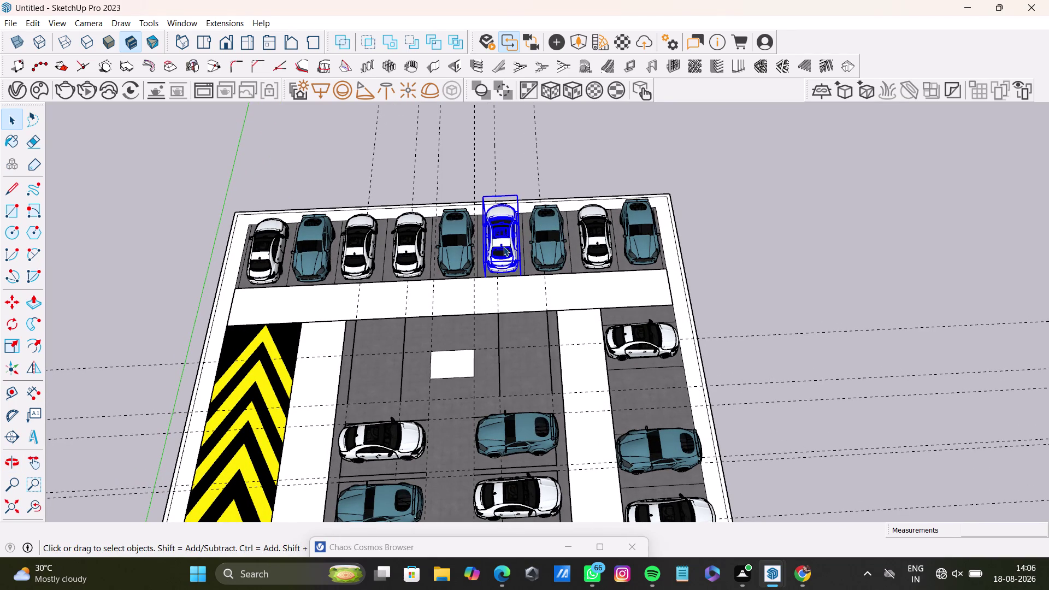
Move the blue top-row car to the bay left of the white pad.
click(456, 252)
key(m)
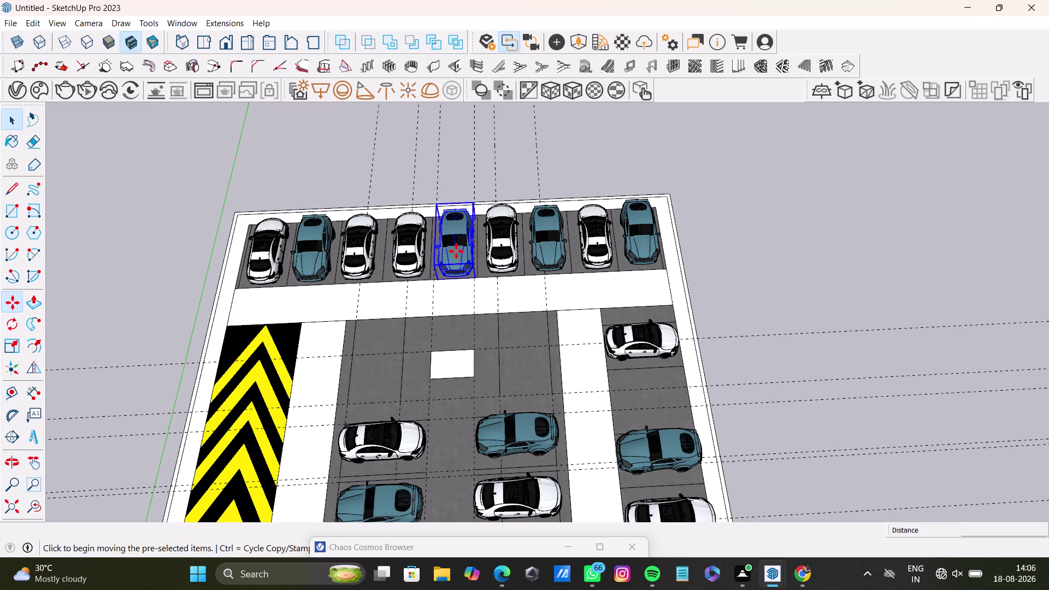
click(474, 280)
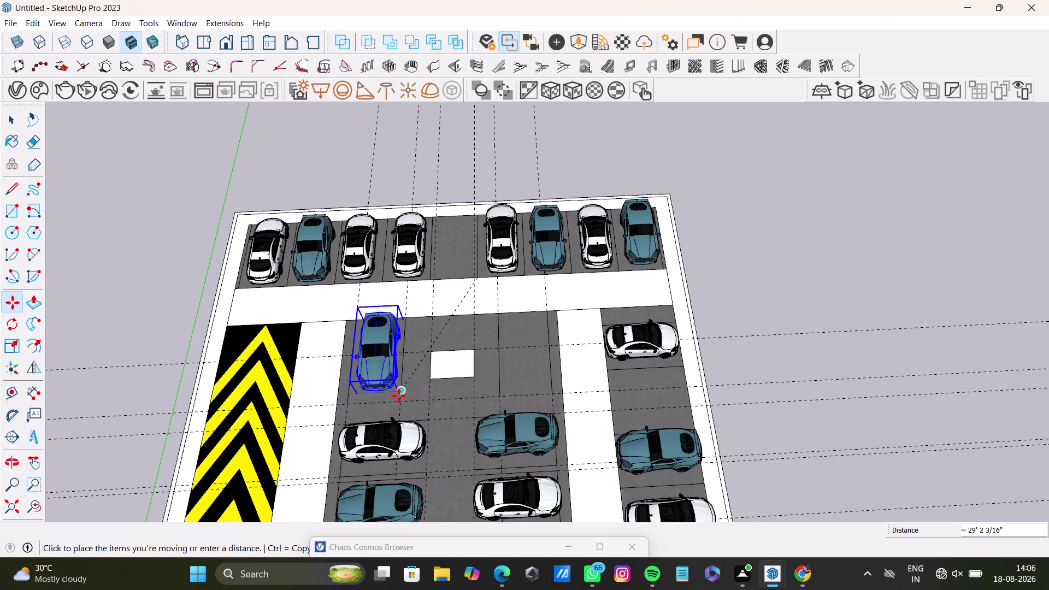
click(398, 399)
middle_drag(488, 386, 290, 332)
scroll(up, 3)
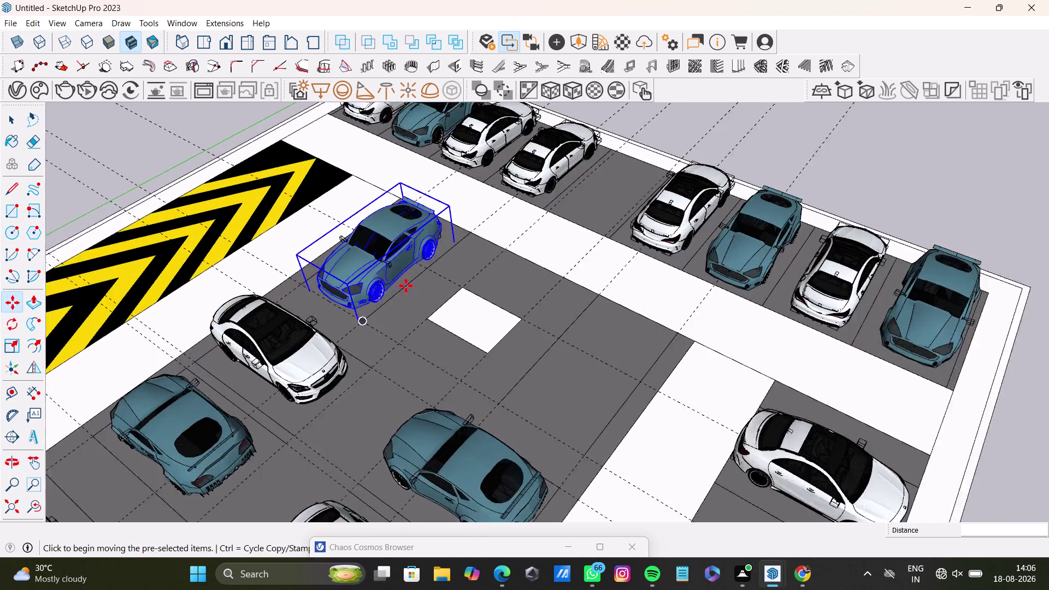
scroll(up, 3)
middle_drag(480, 317, 621, 337)
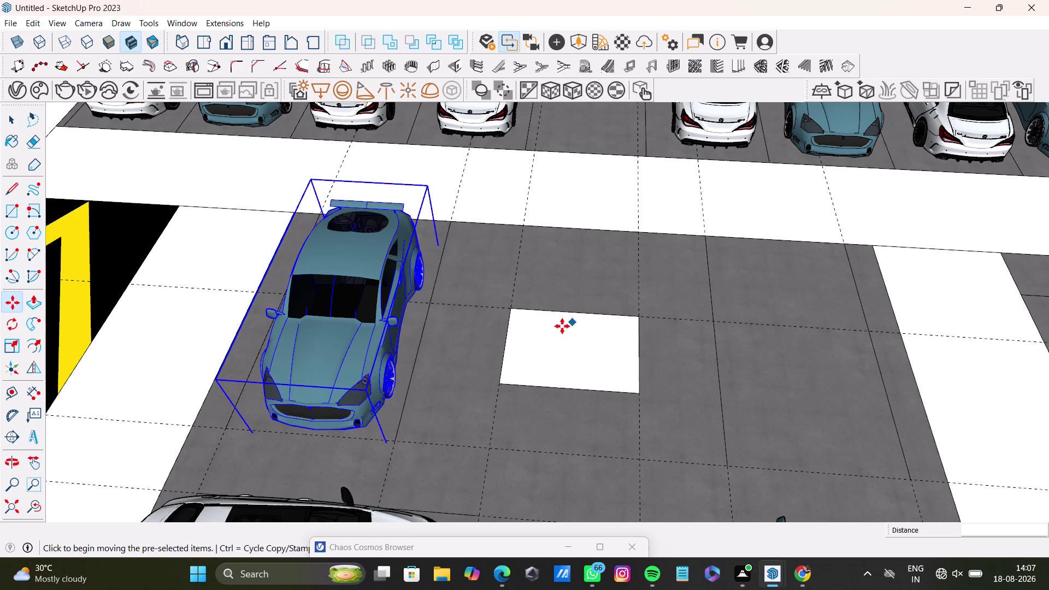
scroll(down, 3)
middle_drag(601, 318, 479, 352)
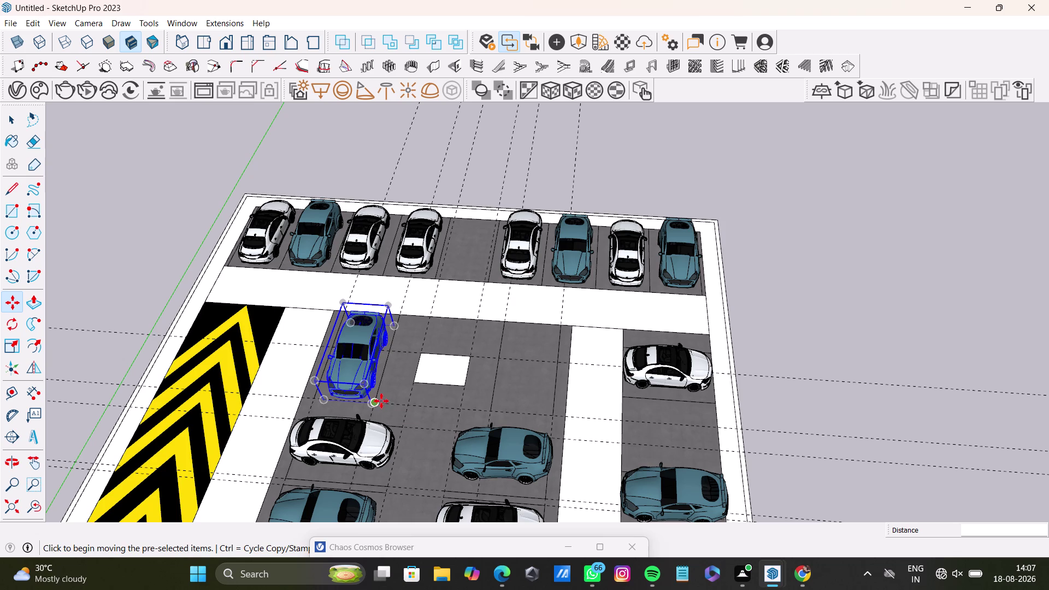
Copy the blue car back into the empty top-row slot and right of the pad.
click(372, 399)
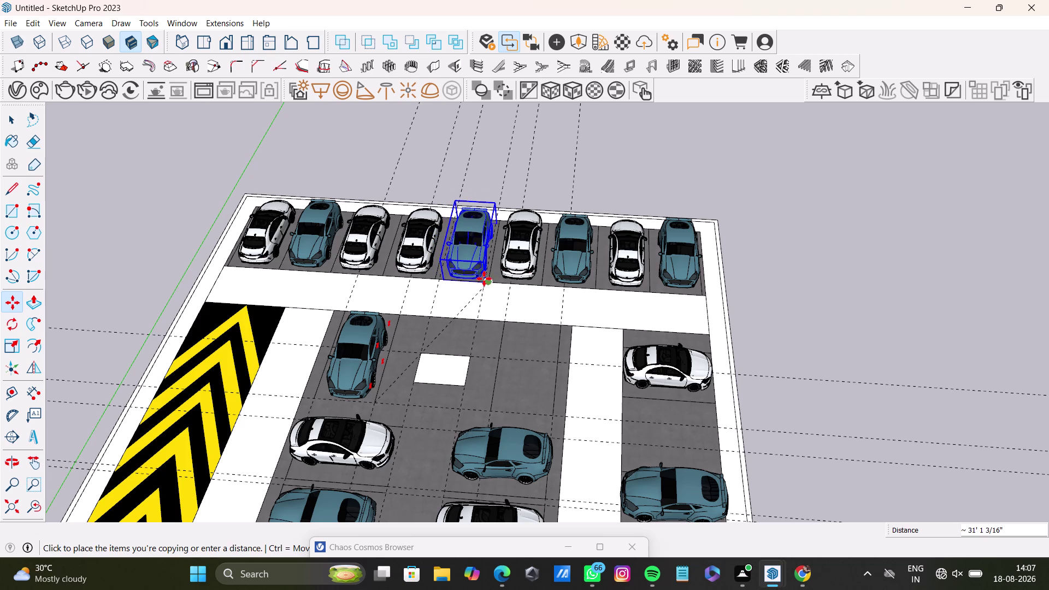
click(484, 278)
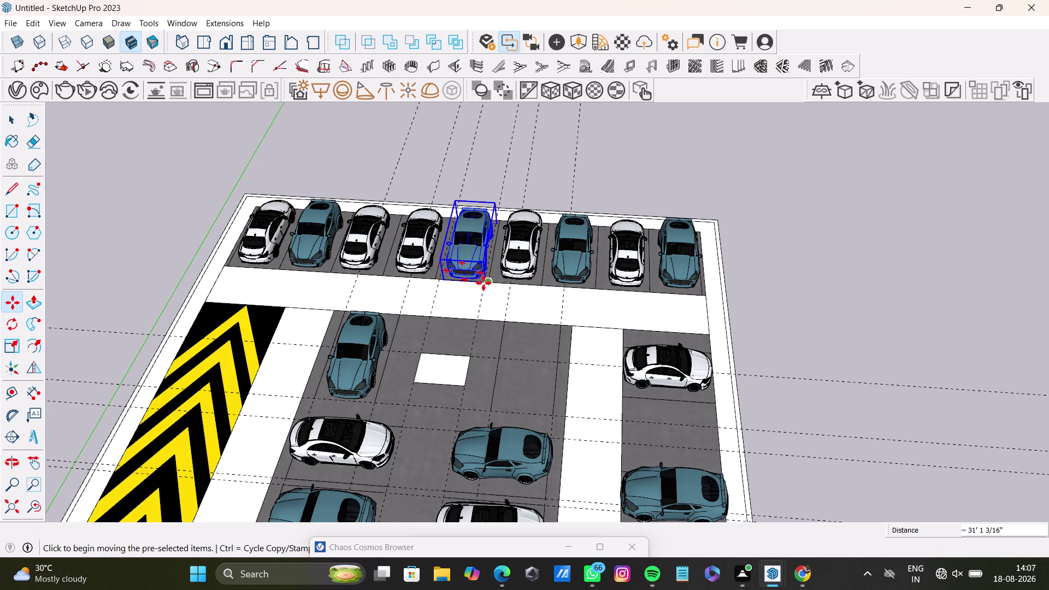
click(485, 283)
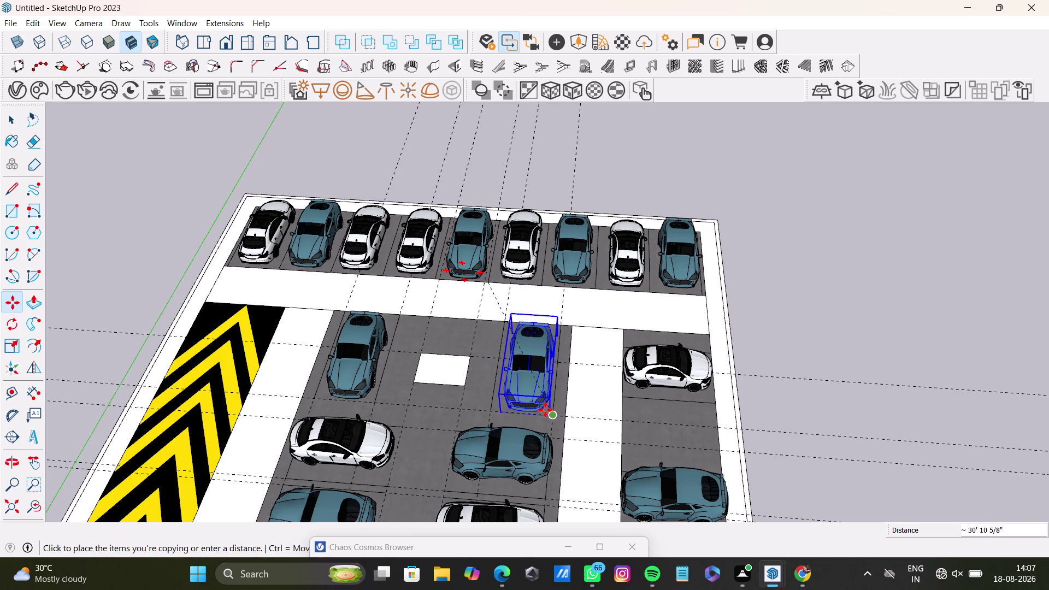
click(545, 410)
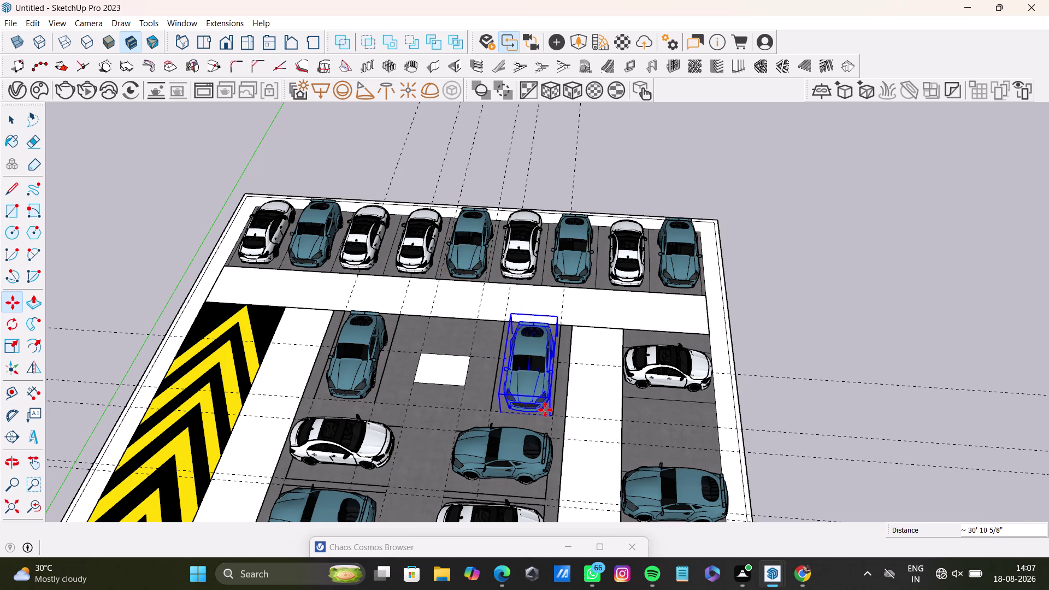
key(space)
click(839, 356)
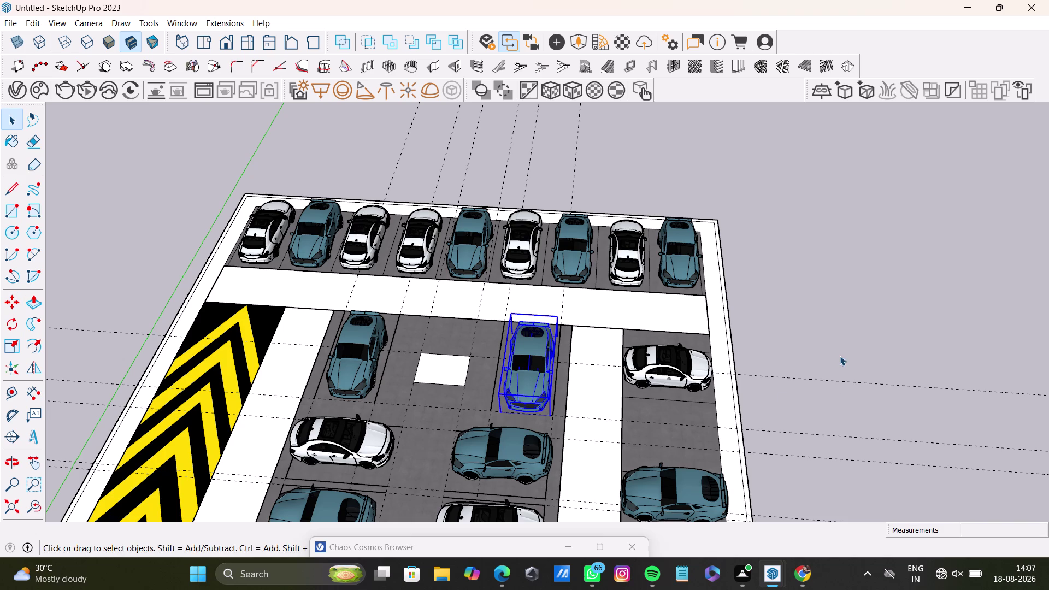
scroll(down, 3)
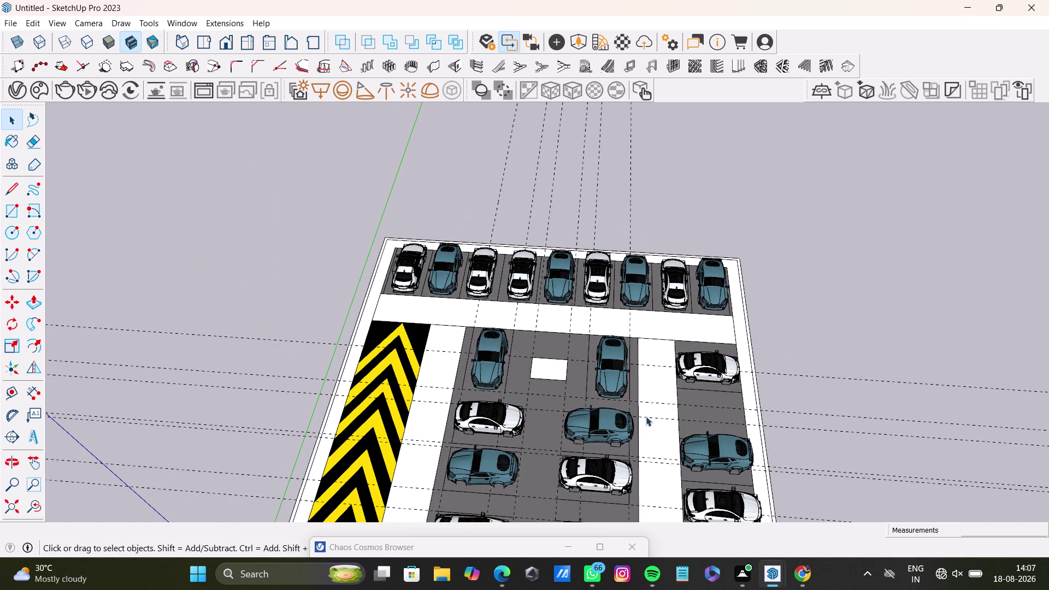
Orbit down onto the central white pad and select it and its lower edge.
scroll(down, 3)
middle_drag(653, 416, 609, 328)
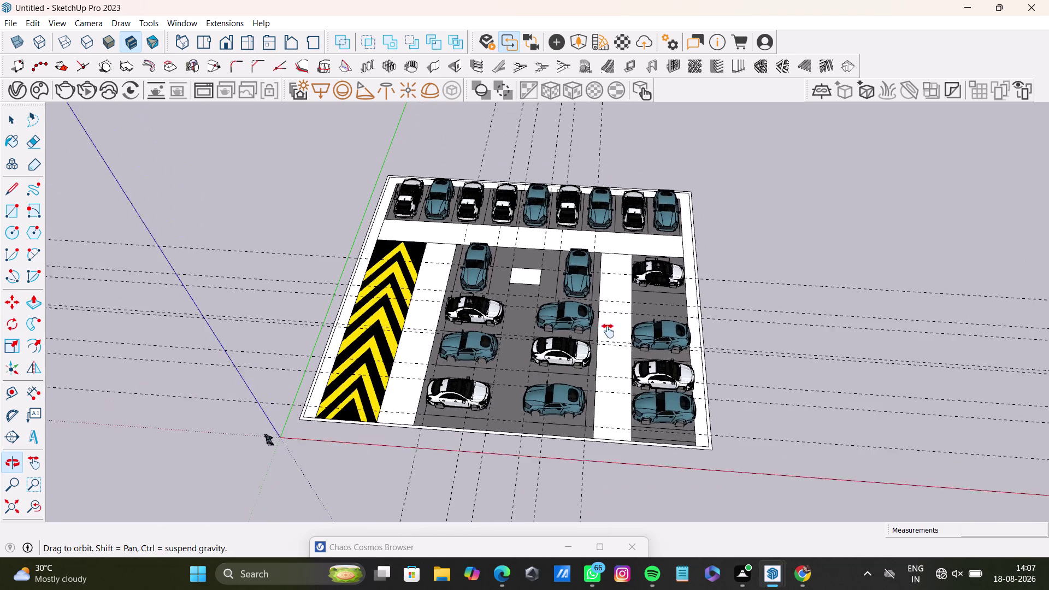
middle_drag(609, 327, 598, 372)
middle_drag(601, 391, 580, 503)
scroll(up, 3)
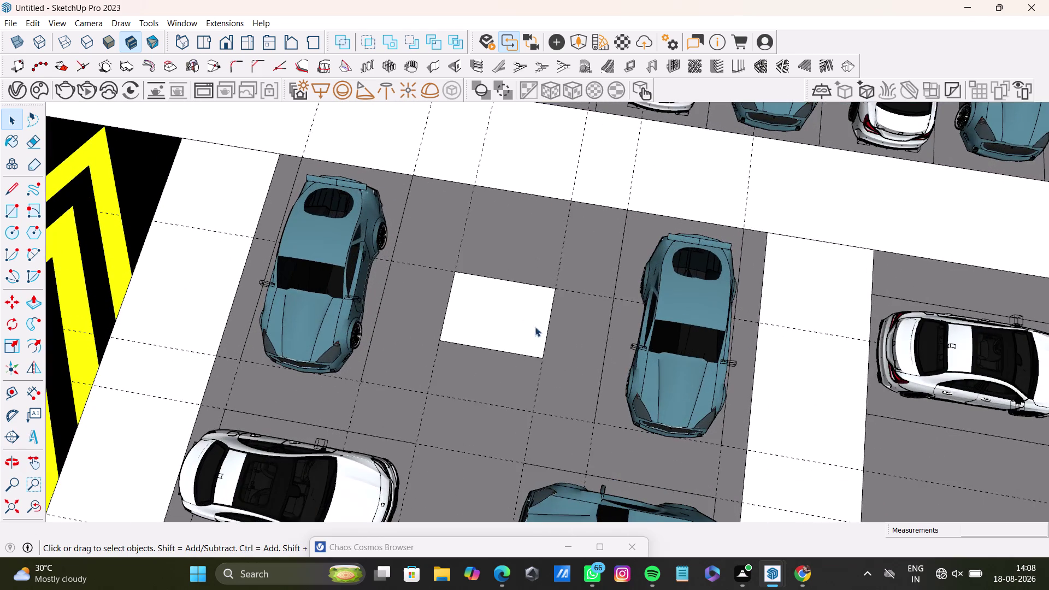
middle_drag(535, 327, 312, 342)
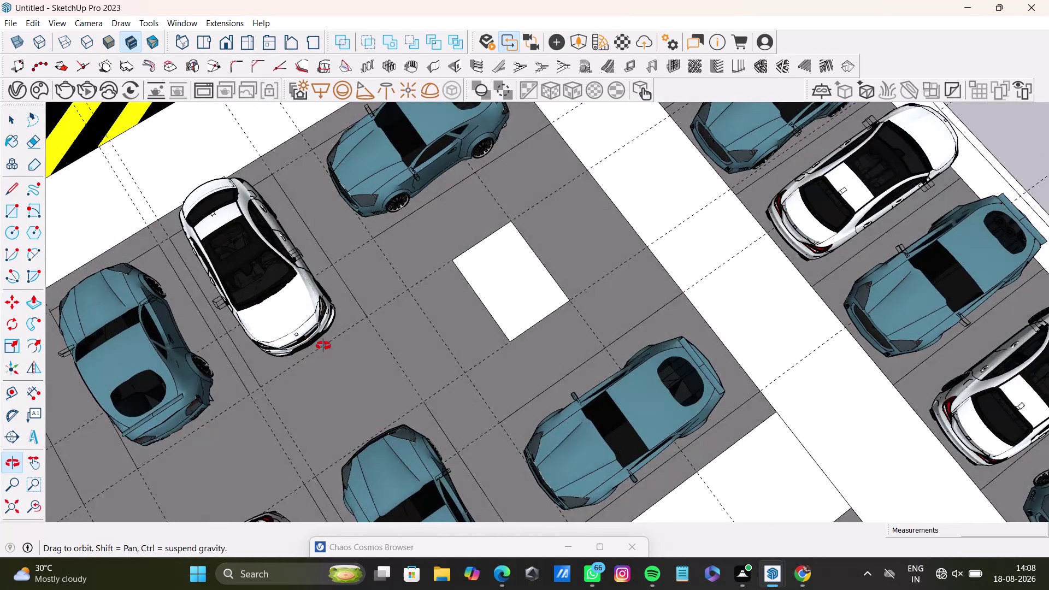
middle_drag(312, 343, 552, 363)
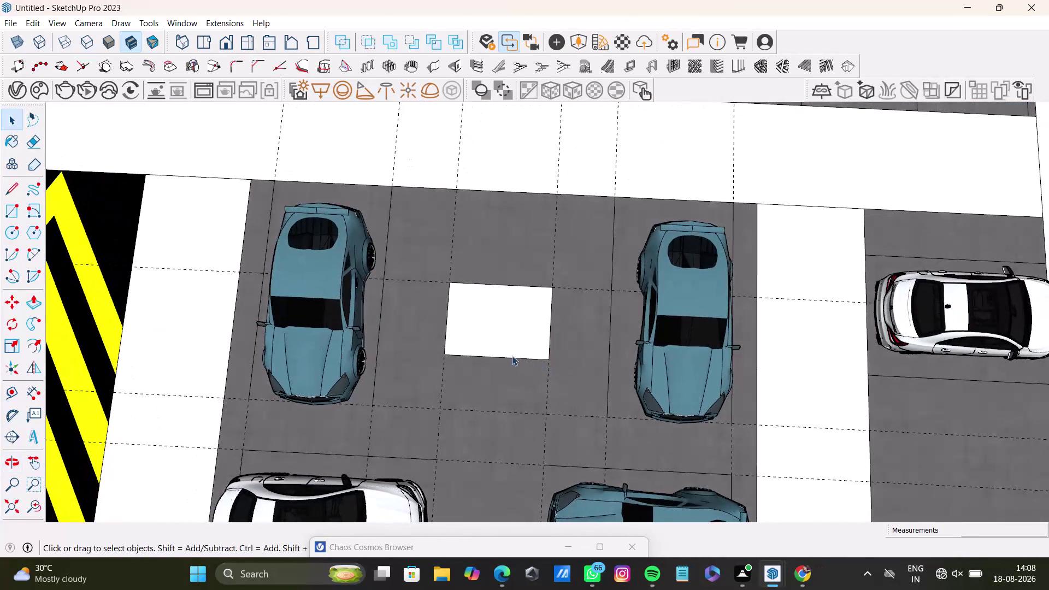
click(512, 356)
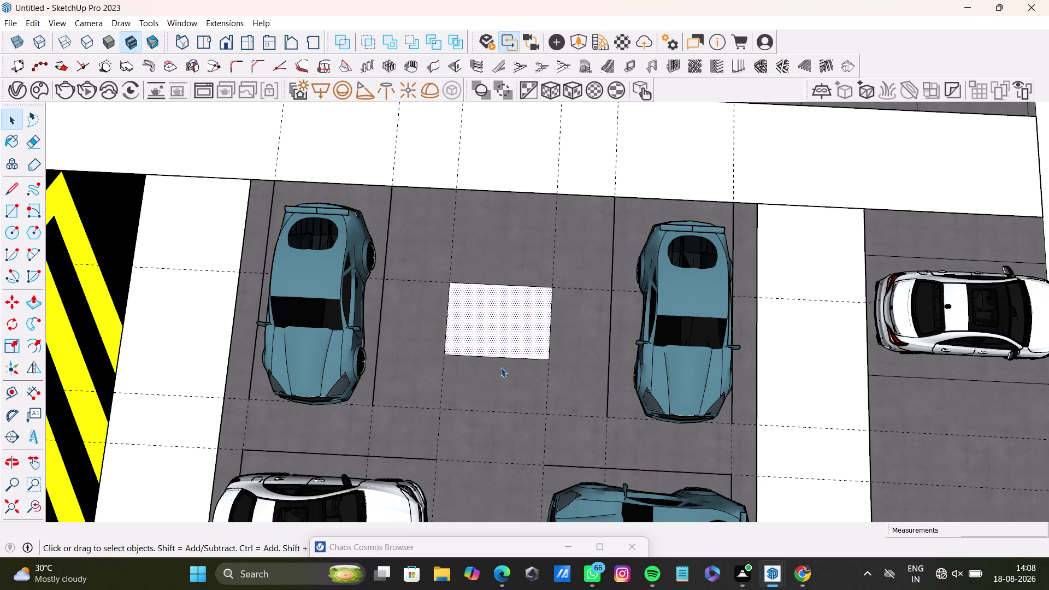
click(503, 358)
View the pad from the side, select its left edge, and start the Tape Measure.
scroll(down, 3)
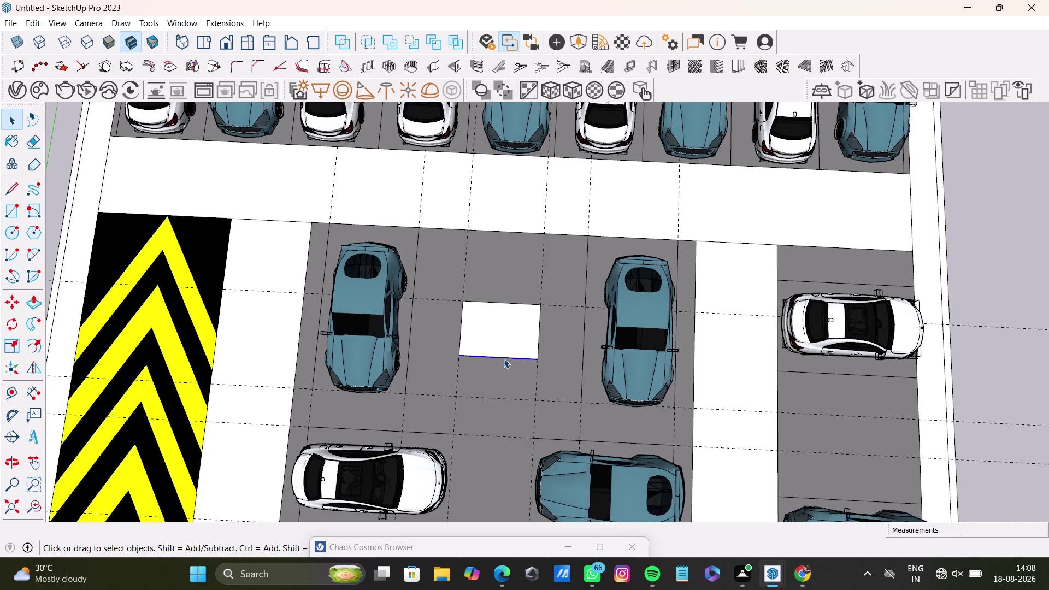
scroll(down, 3)
scroll(down, 3)
middle_drag(603, 401, 397, 319)
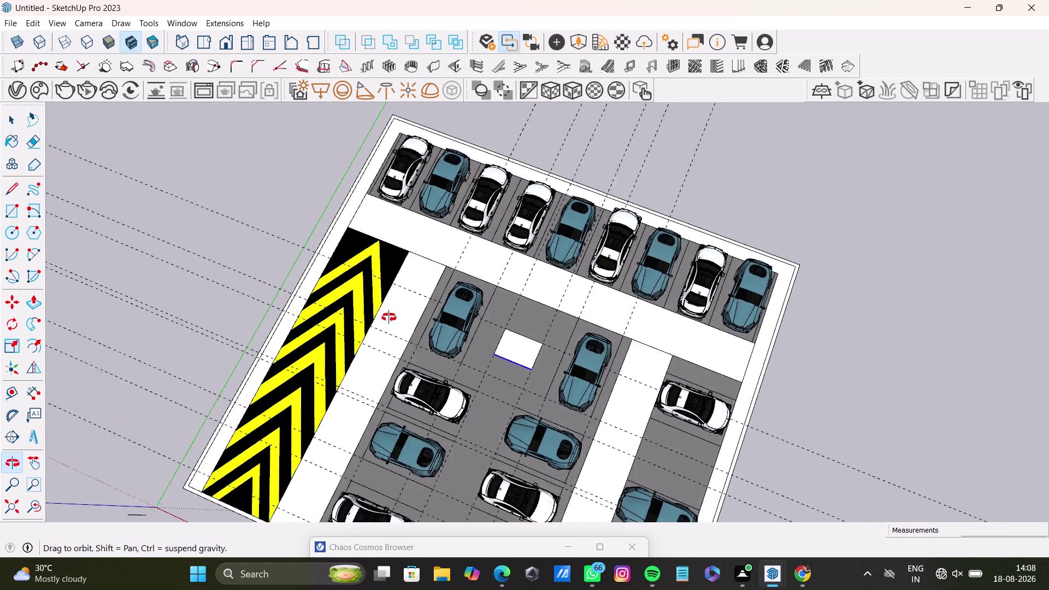
middle_drag(397, 319, 188, 260)
scroll(up, 3)
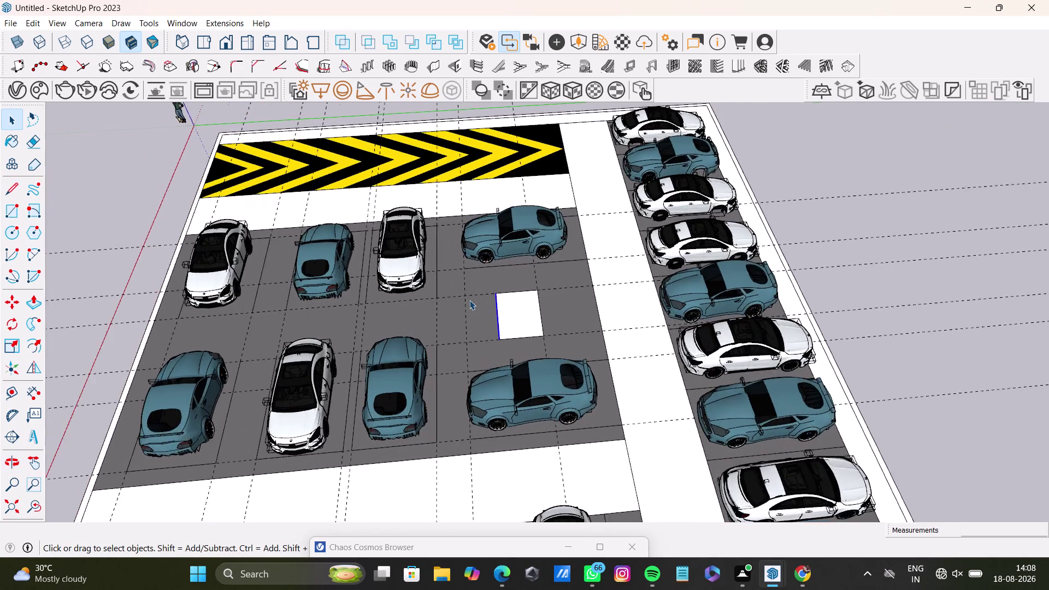
scroll(up, 3)
scroll(up, 3)
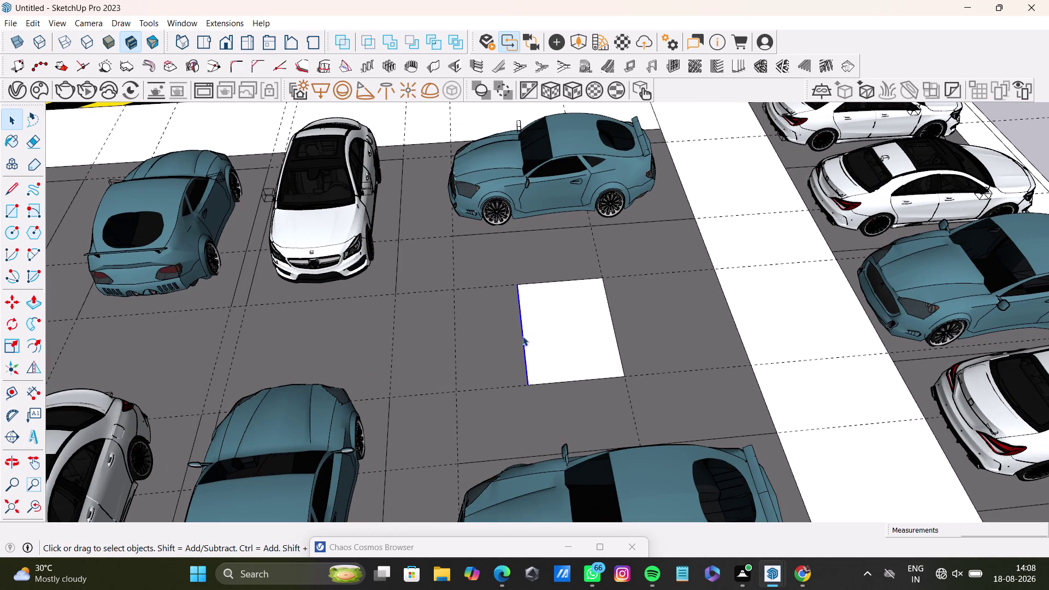
click(522, 337)
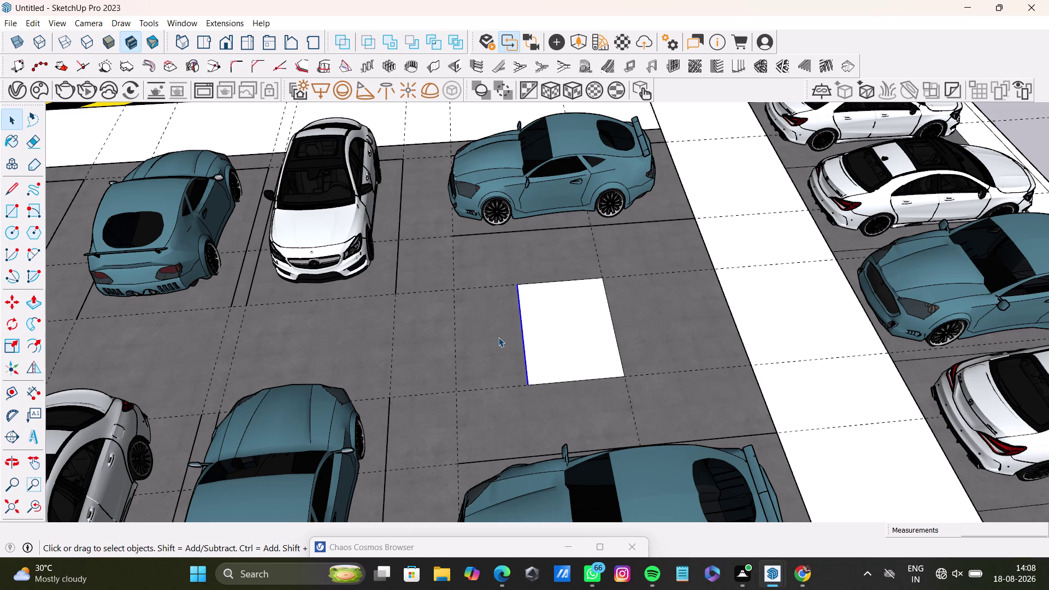
key(t)
key(Return)
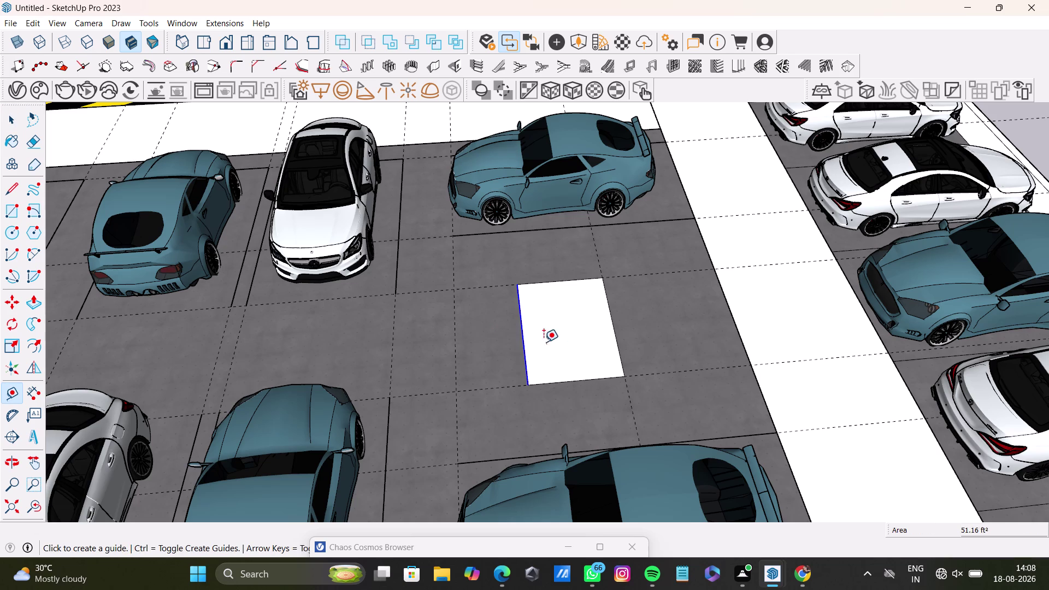
Pull offset guides outward from the pad's left, top and lower edges.
click(520, 350)
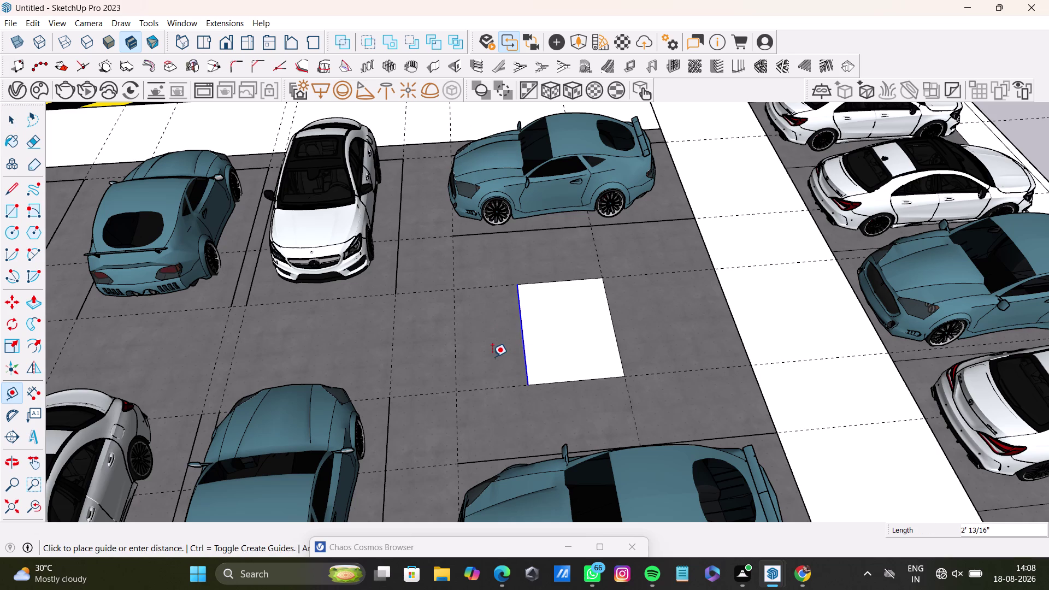
click(492, 358)
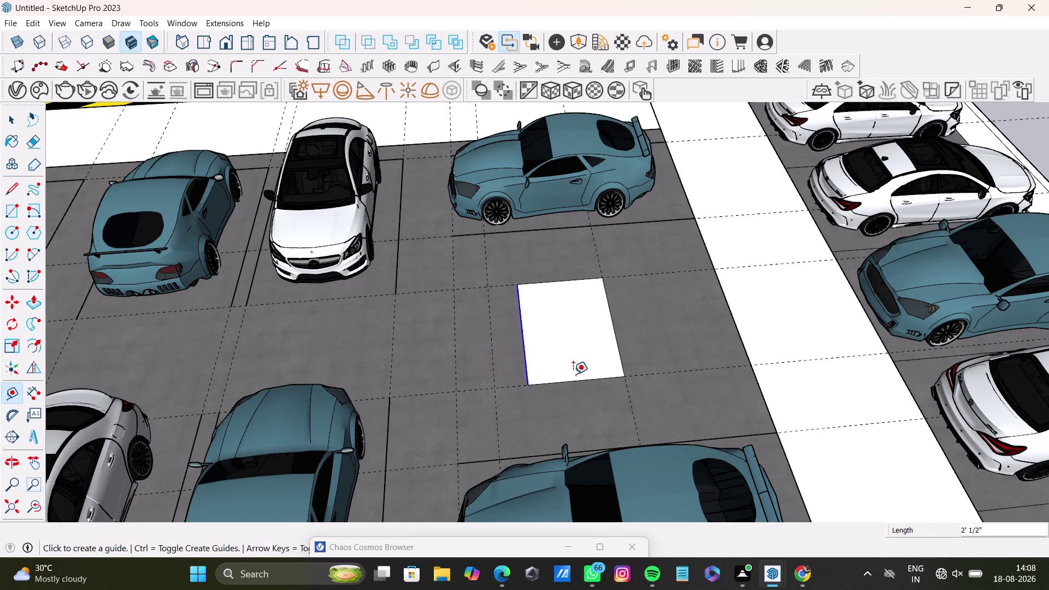
middle_drag(572, 375, 356, 428)
scroll(up, 3)
click(568, 294)
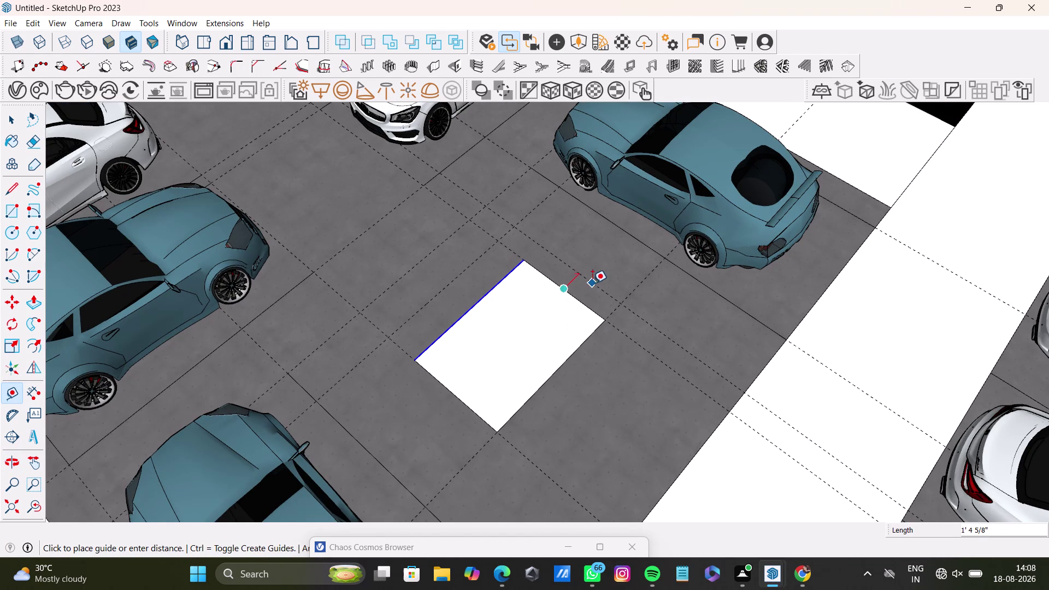
click(592, 283)
click(455, 400)
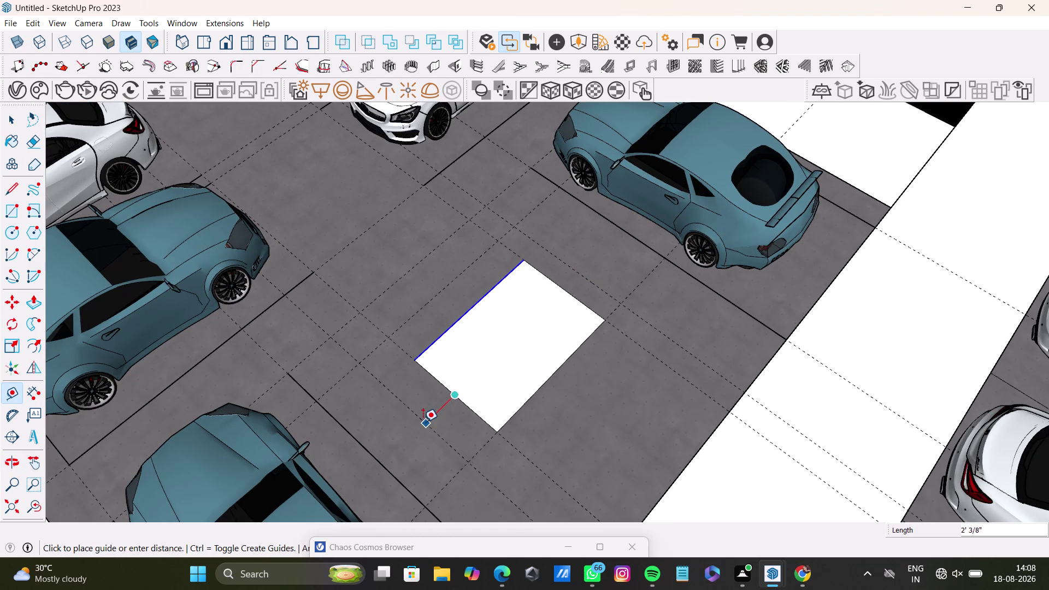
click(430, 422)
key(space)
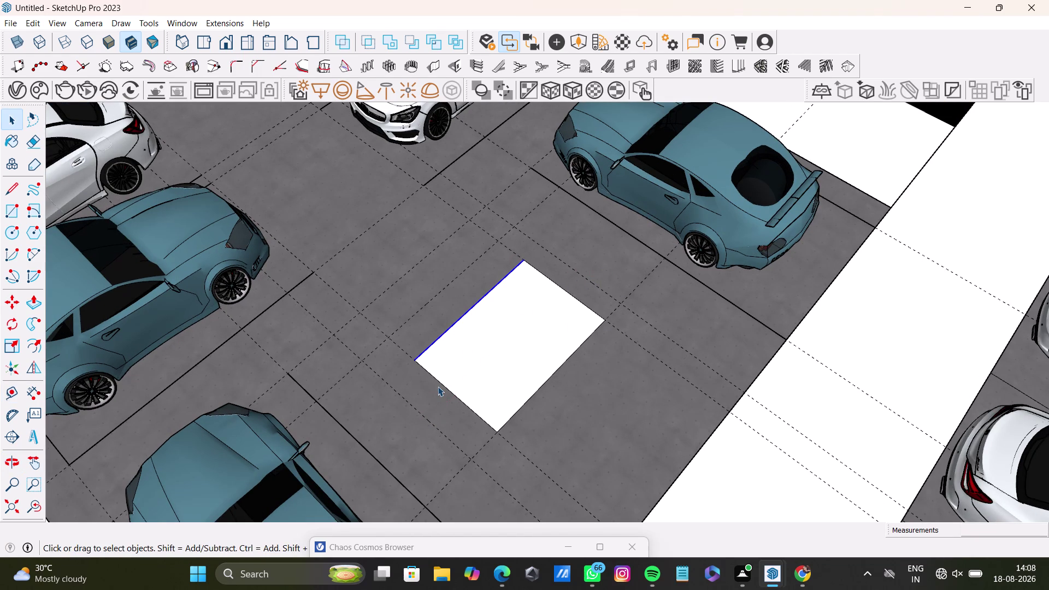
scroll(down, 3)
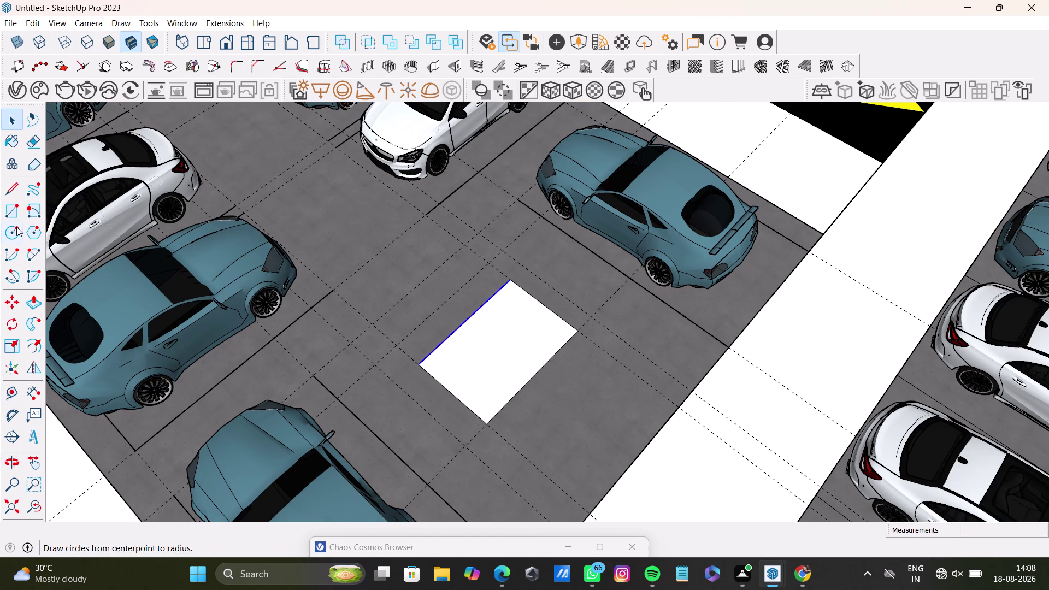
Draw border lines along the left and top sides around the pad.
click(12, 191)
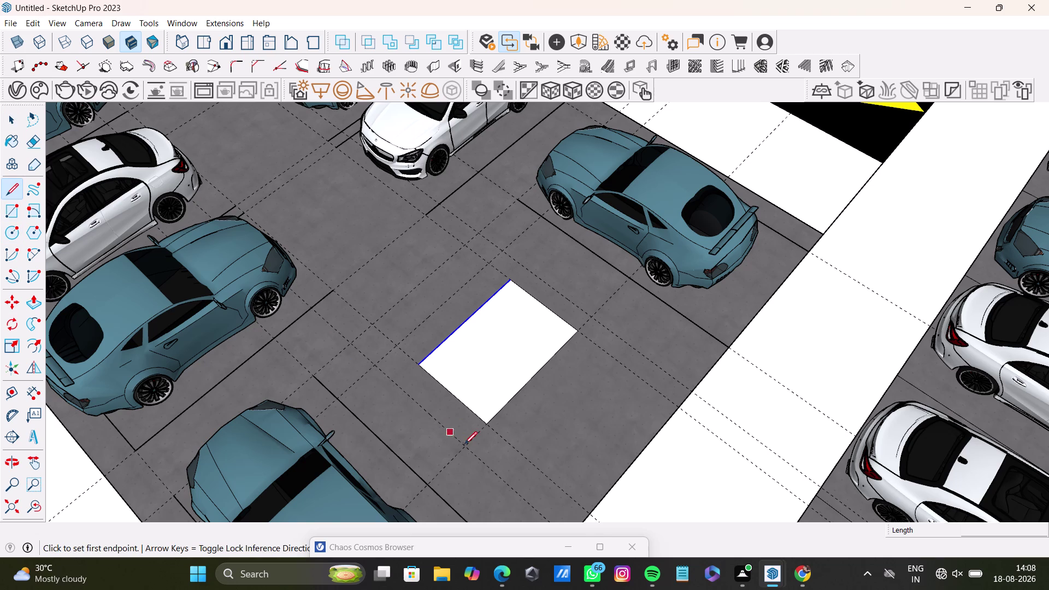
click(464, 445)
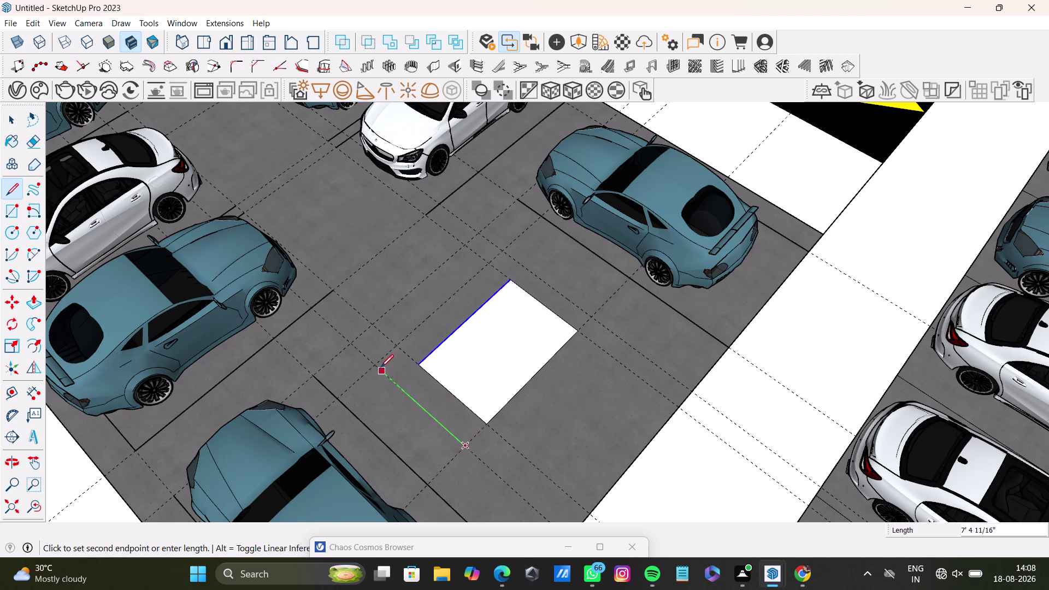
click(377, 365)
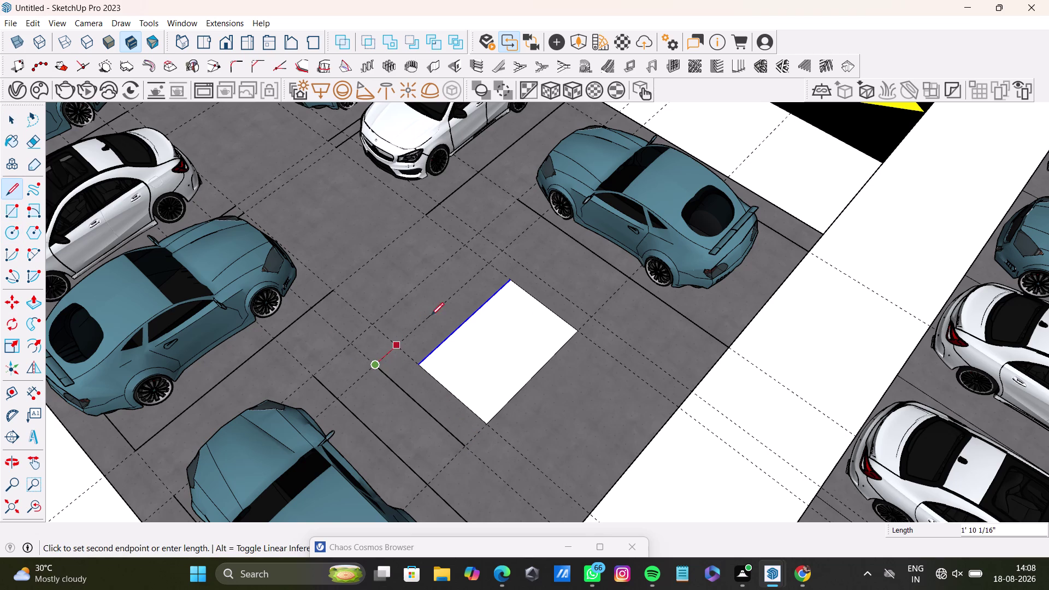
click(504, 252)
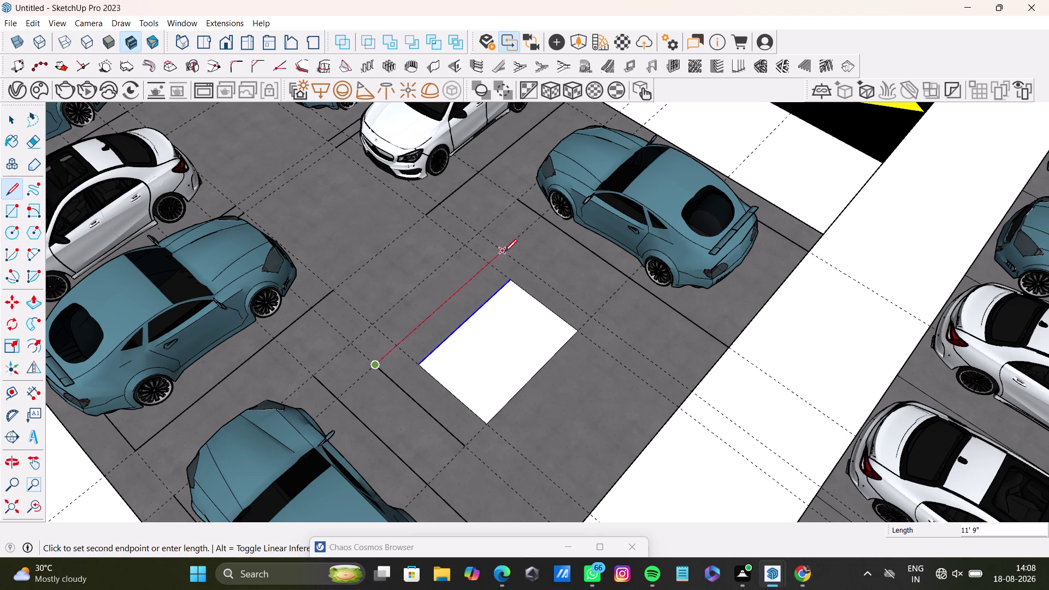
click(594, 321)
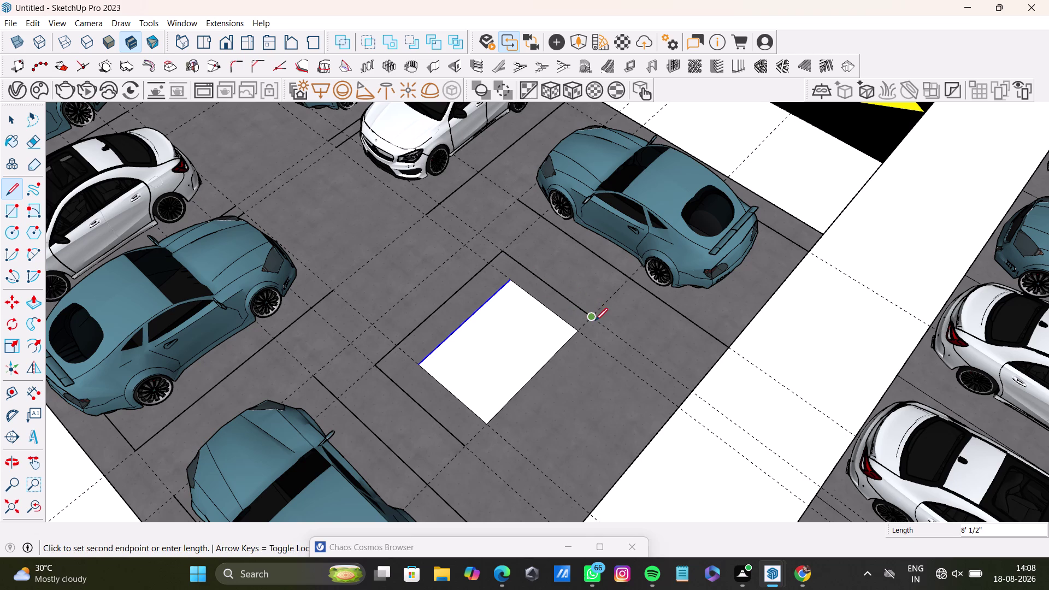
key(space)
Undo the border lines, center a top-down view, and delete the selected floor face.
middle_drag(551, 366, 375, 379)
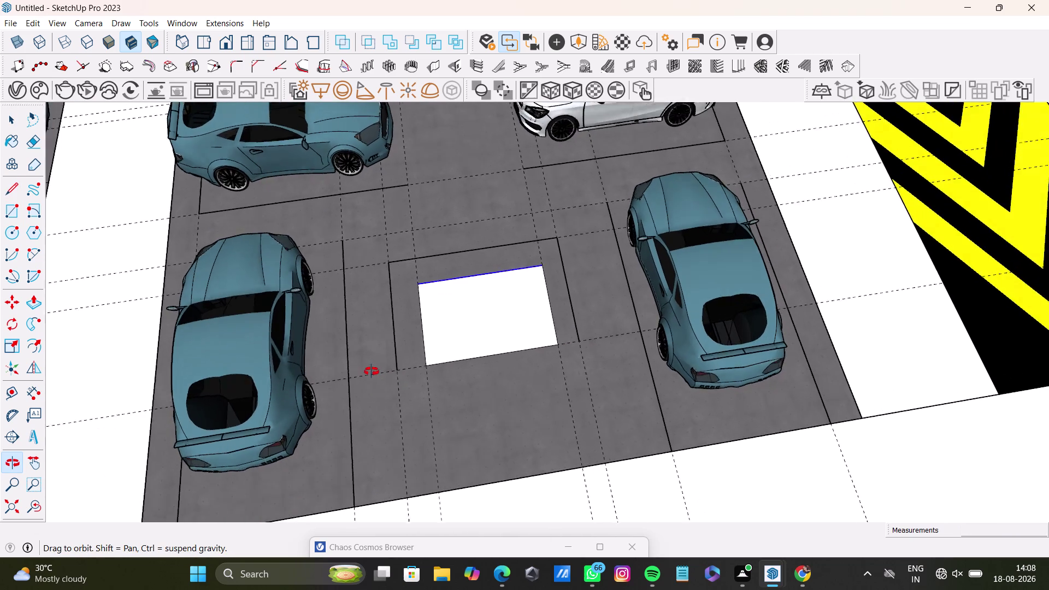
middle_drag(374, 378, 360, 457)
scroll(up, 3)
key(ctrl+z)
key(ctrl+z)
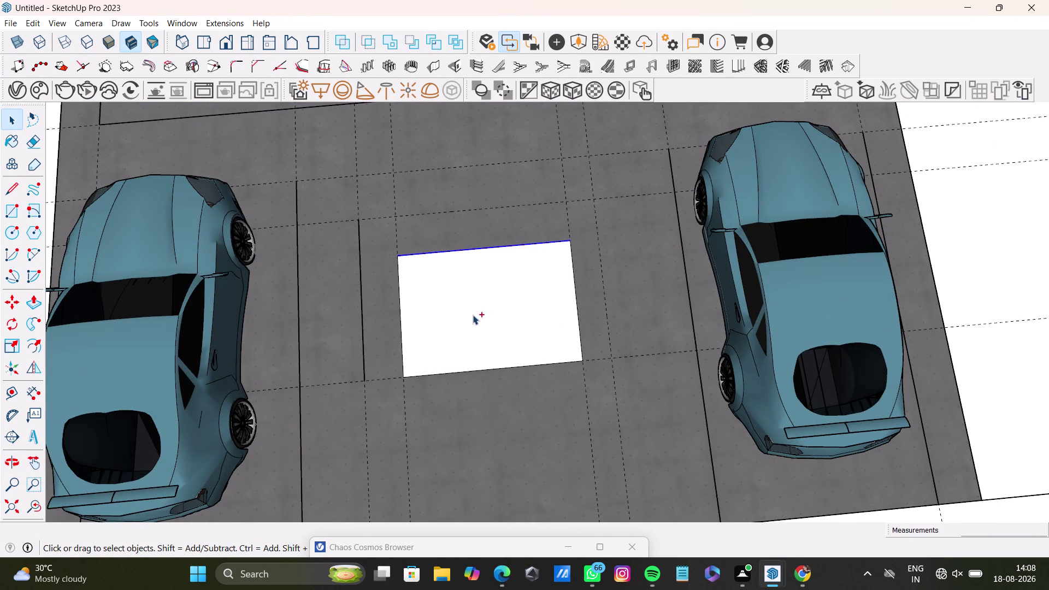
key(ctrl+z)
middle_drag(576, 372, 624, 378)
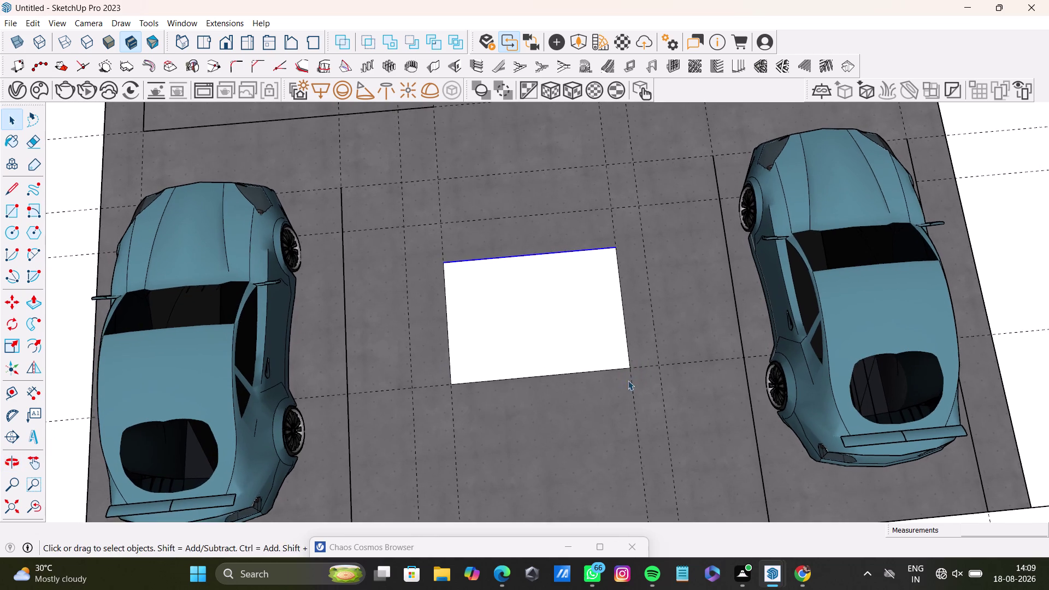
middle_drag(625, 392, 597, 396)
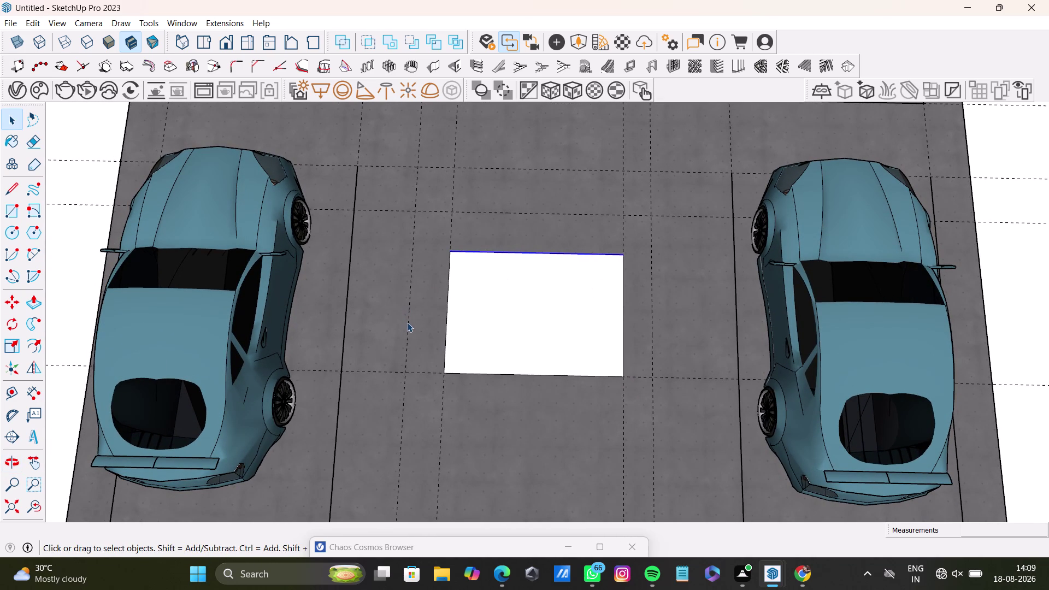
click(407, 329)
click(408, 331)
key(Delete)
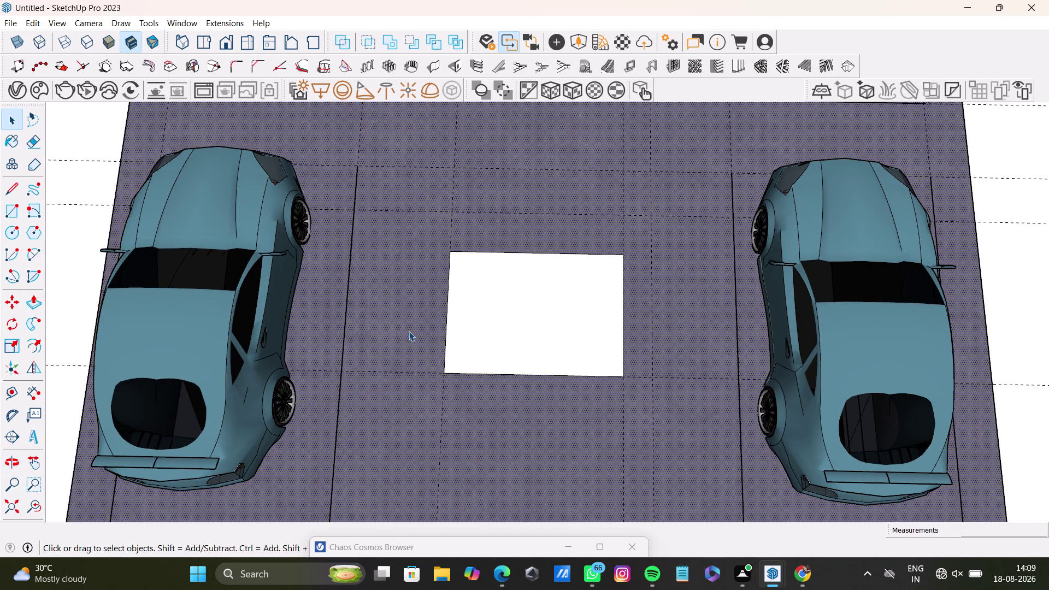
Place new offset guides beside the pad's left and right edges.
click(11, 394)
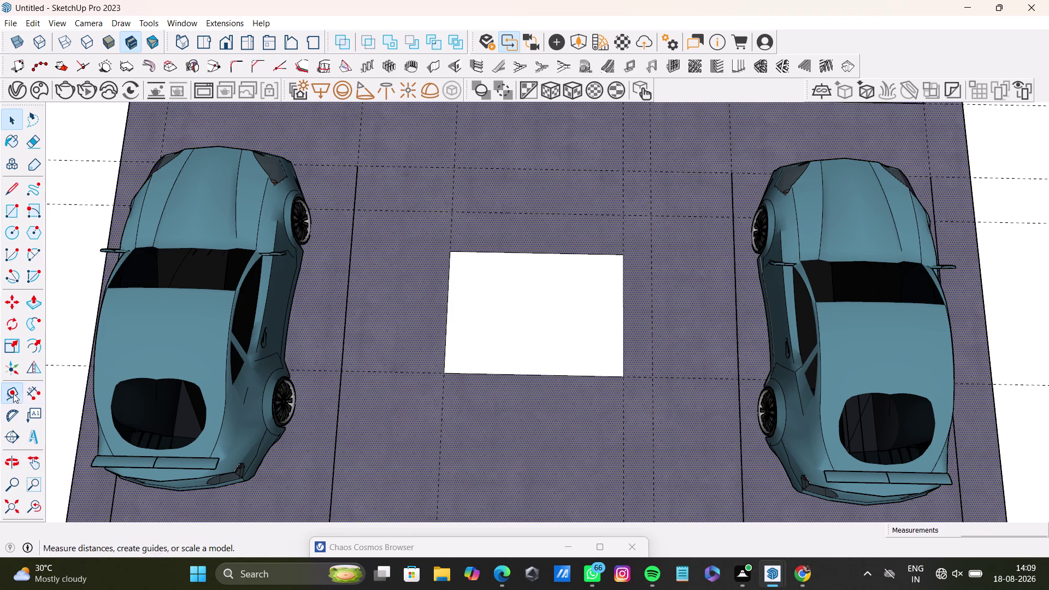
scroll(up, 3)
click(443, 326)
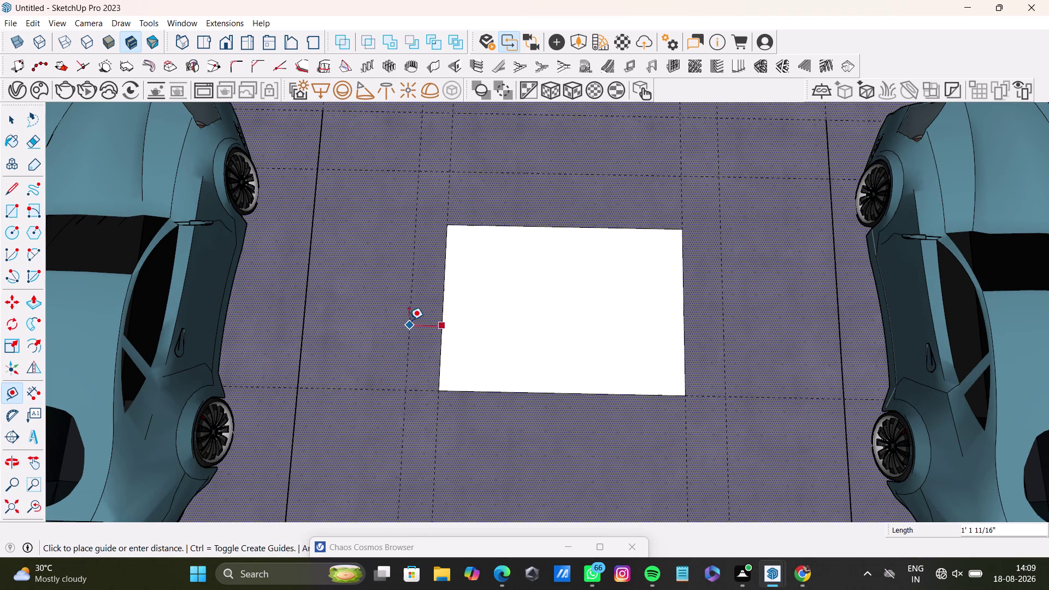
key(space)
click(6, 396)
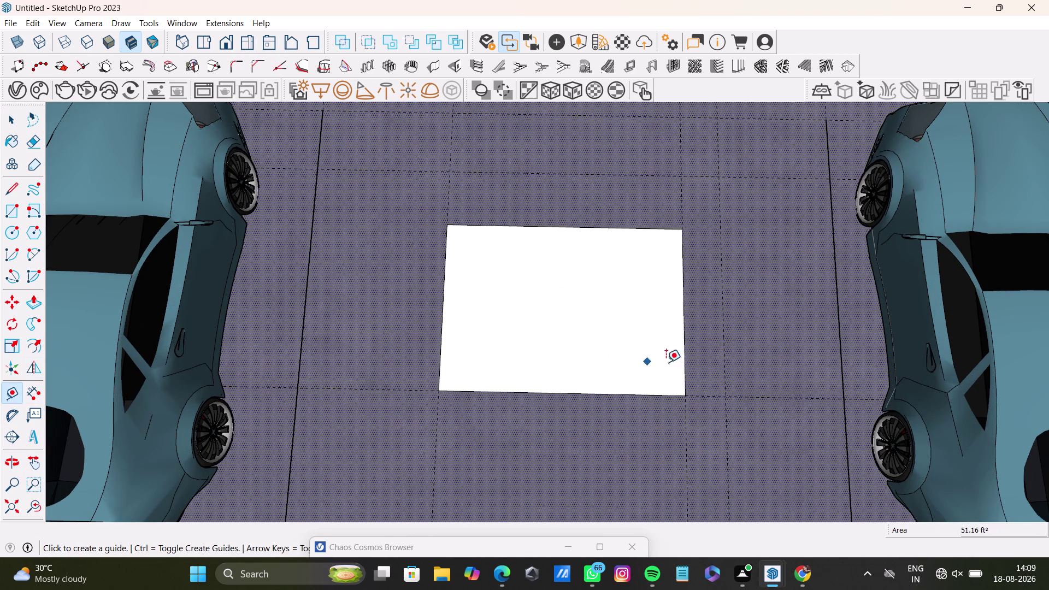
click(684, 363)
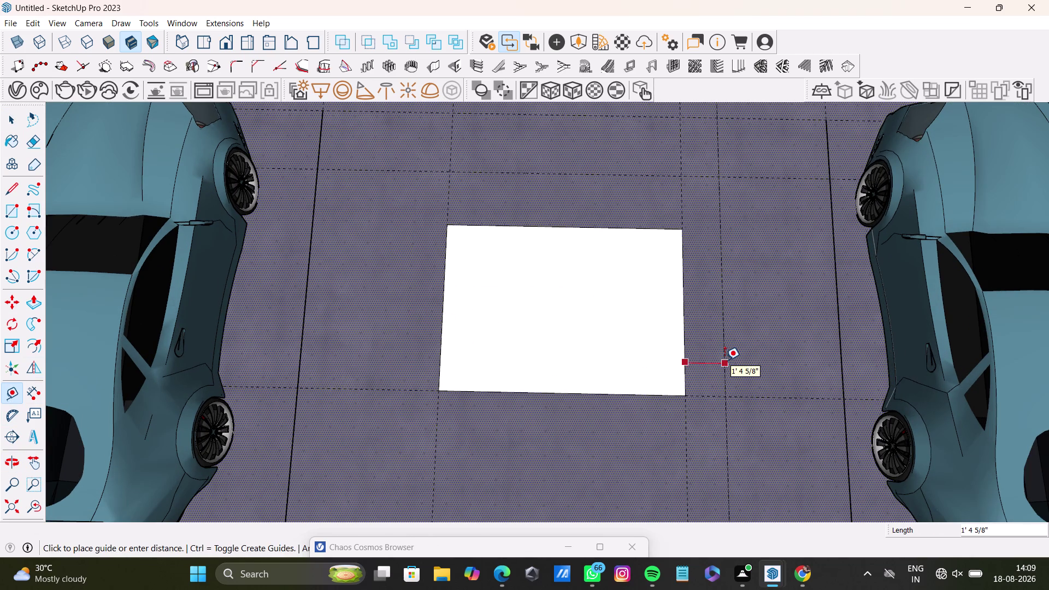
key(space)
drag(11, 396, 19, 394)
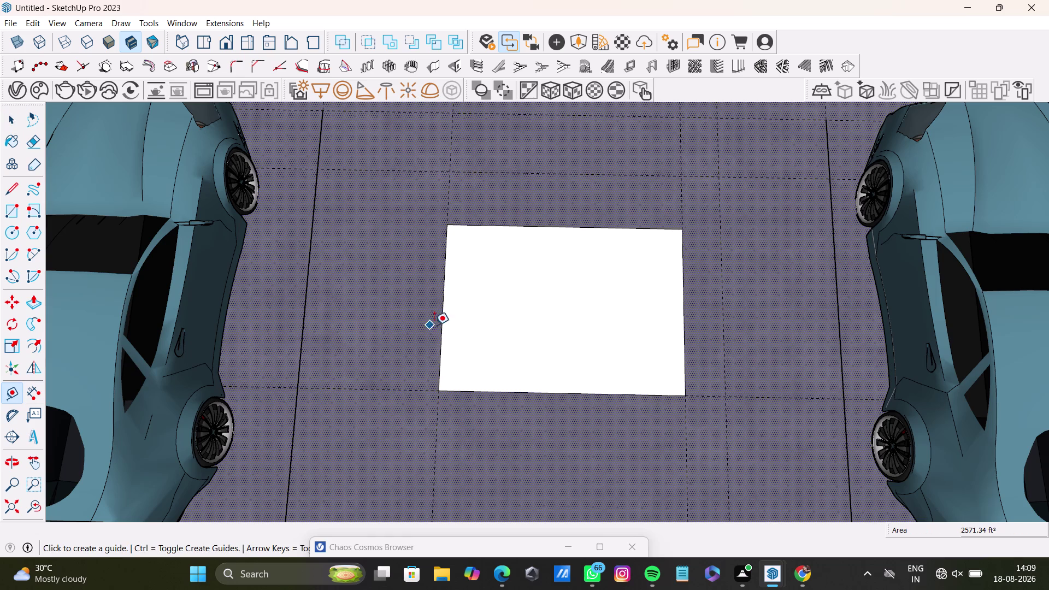
click(439, 329)
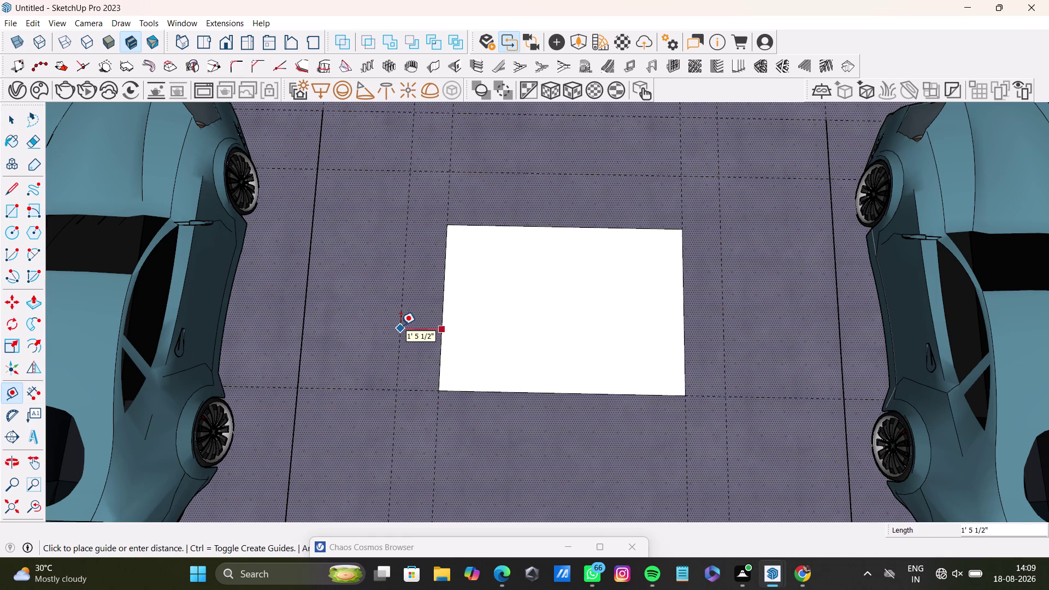
click(401, 325)
scroll(down, 3)
middle_drag(500, 320, 478, 364)
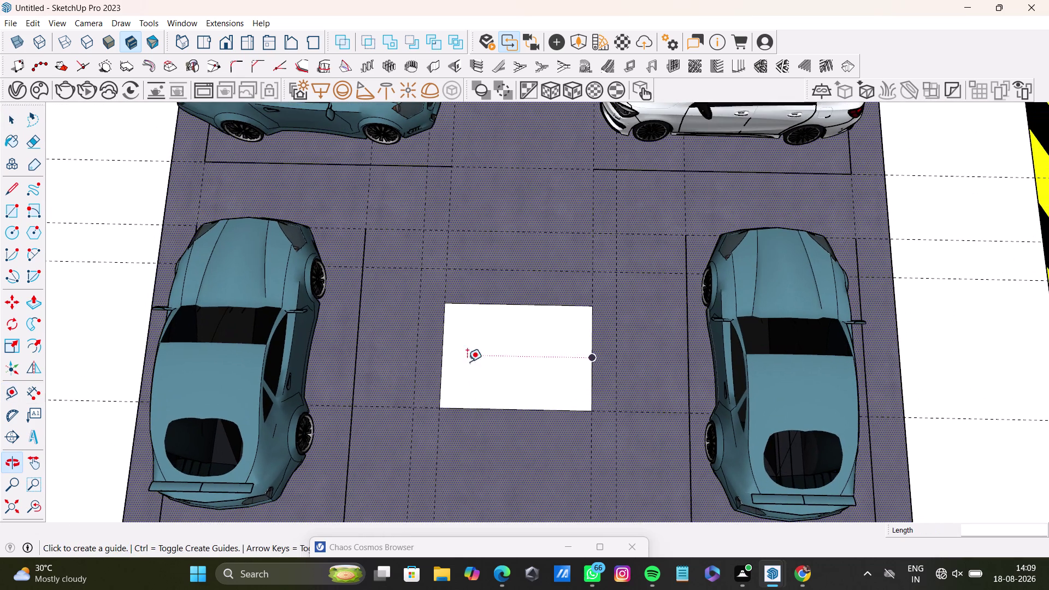
click(9, 192)
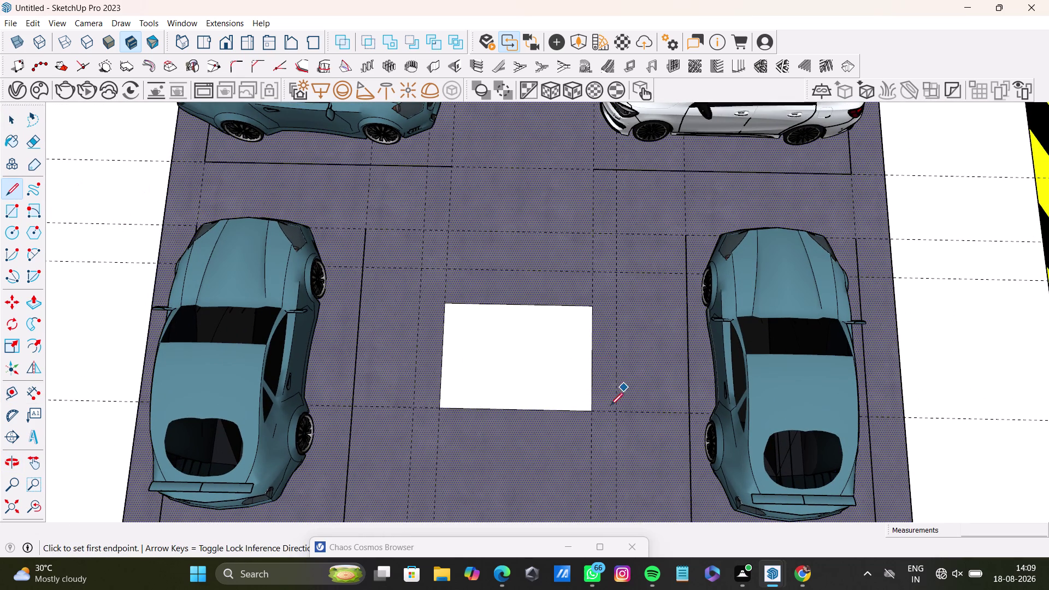
Draw the border's right and top sides plus the pad's bottom edge, then select the border face.
click(617, 408)
click(615, 270)
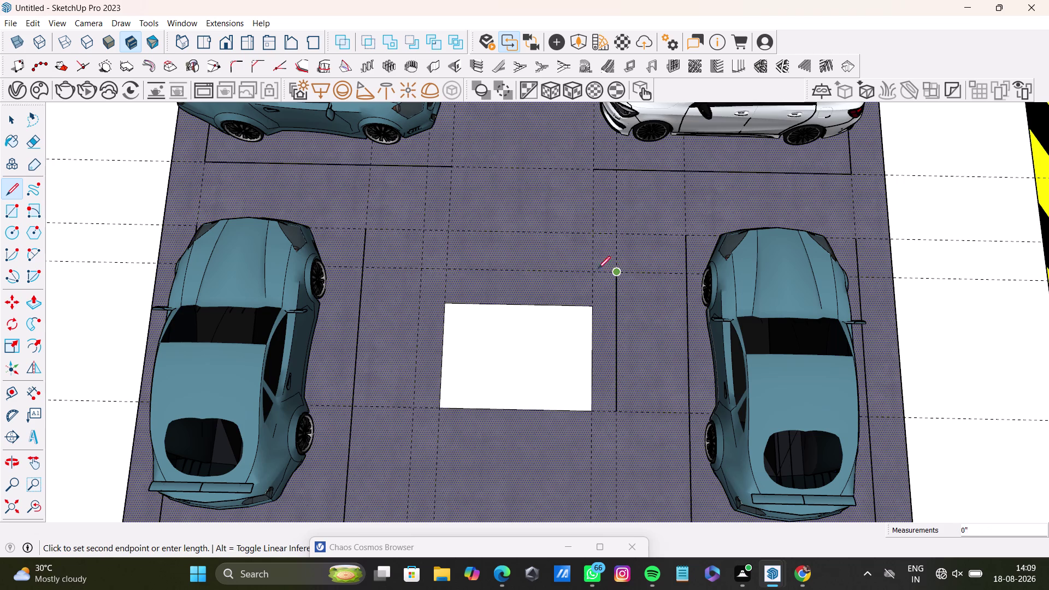
click(421, 268)
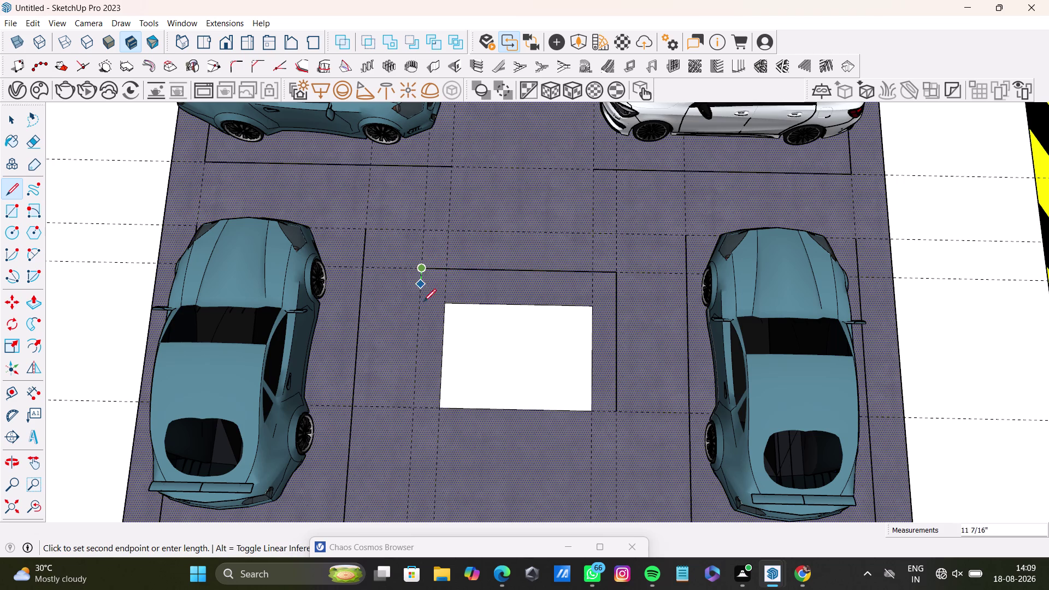
click(410, 407)
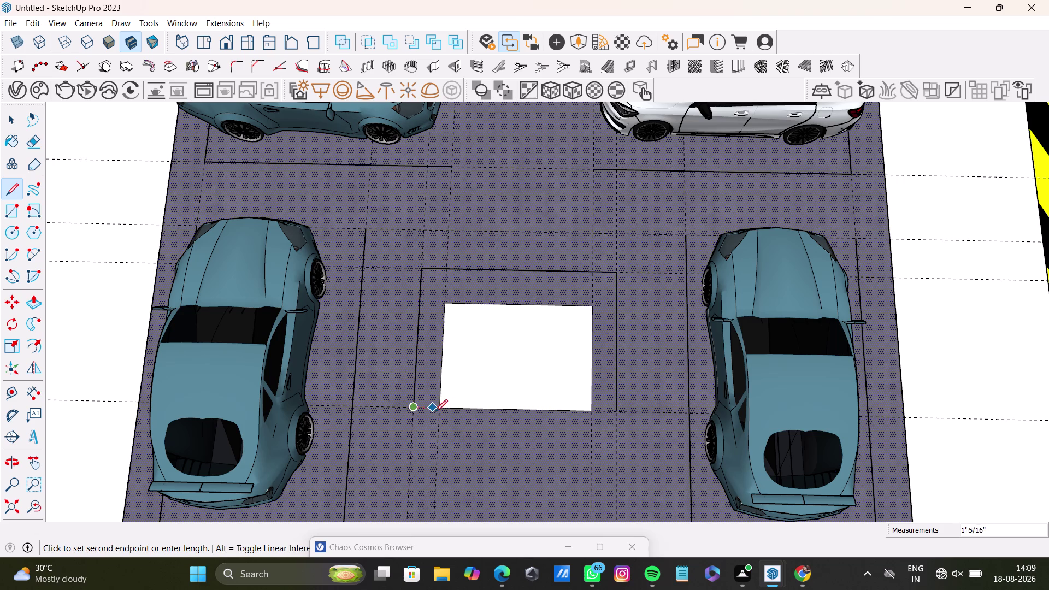
click(440, 413)
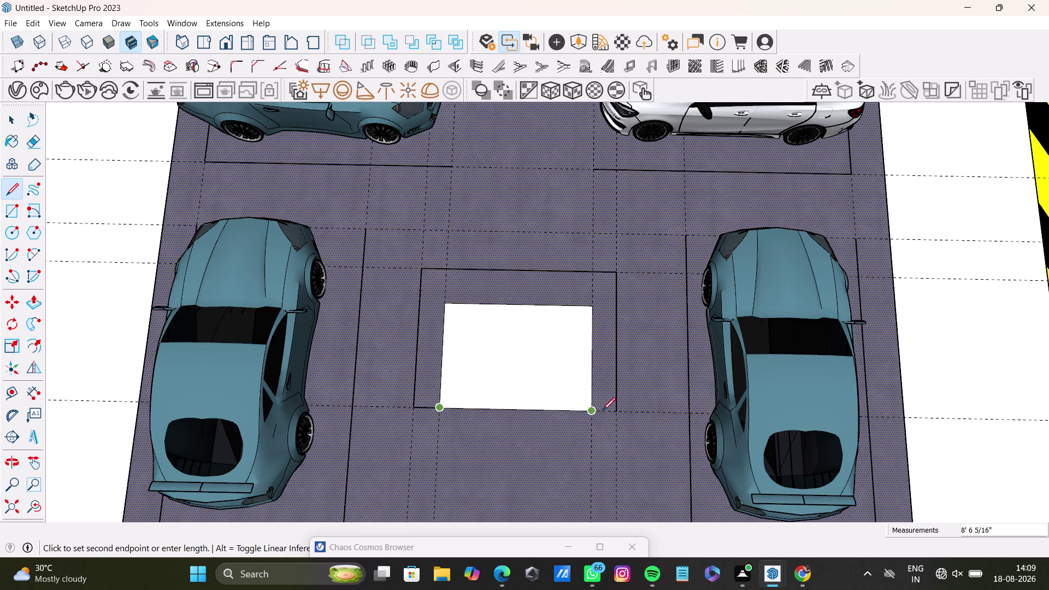
click(613, 412)
key(space)
click(579, 296)
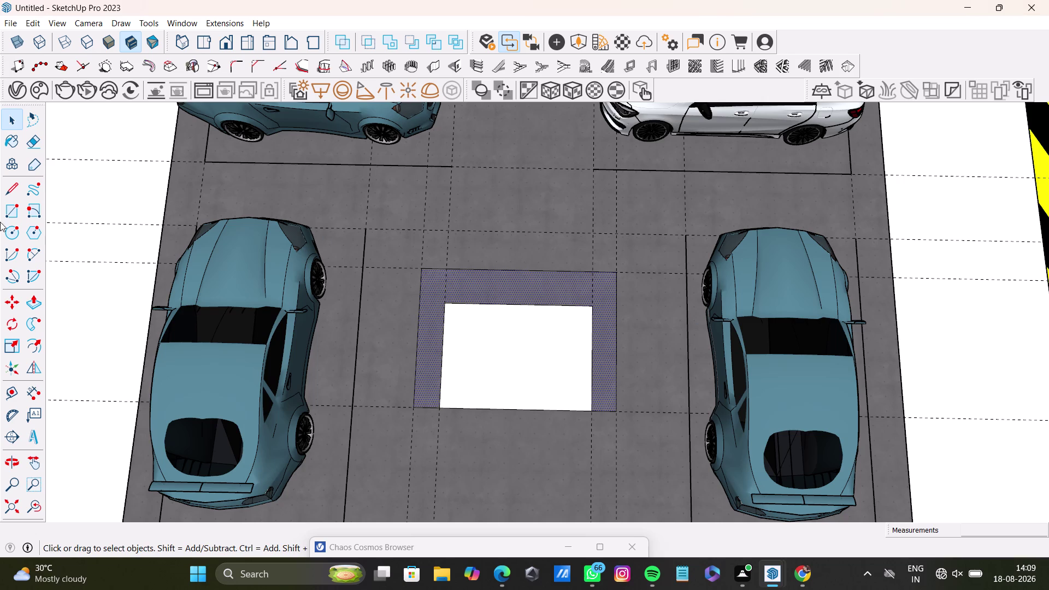
click(13, 140)
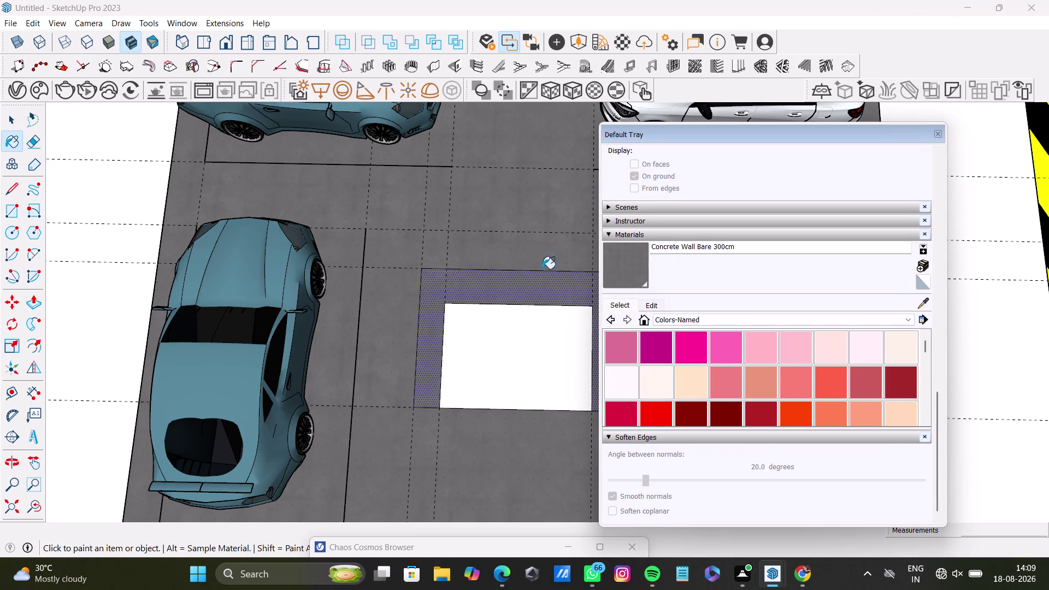
Try MistyRose and Linen, then paint the pad border 0027_PeachPuff.
click(839, 351)
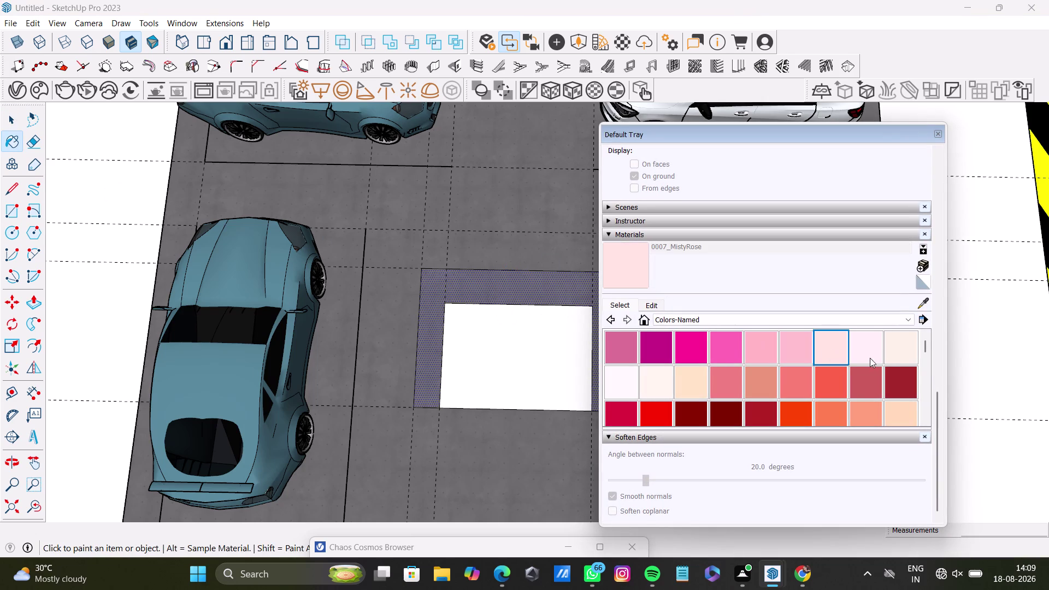
click(897, 348)
click(530, 286)
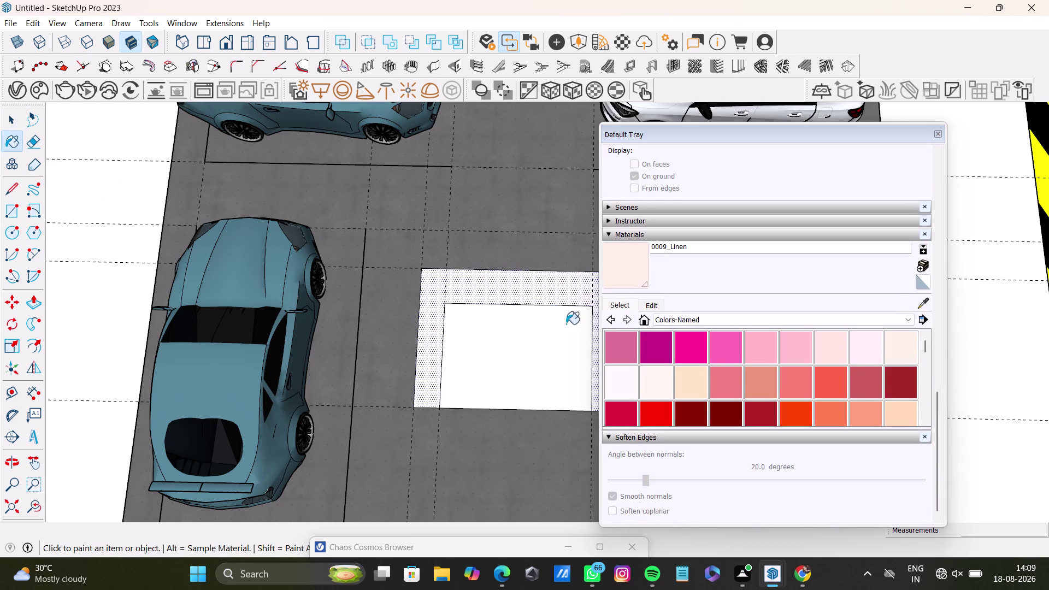
click(904, 413)
click(544, 286)
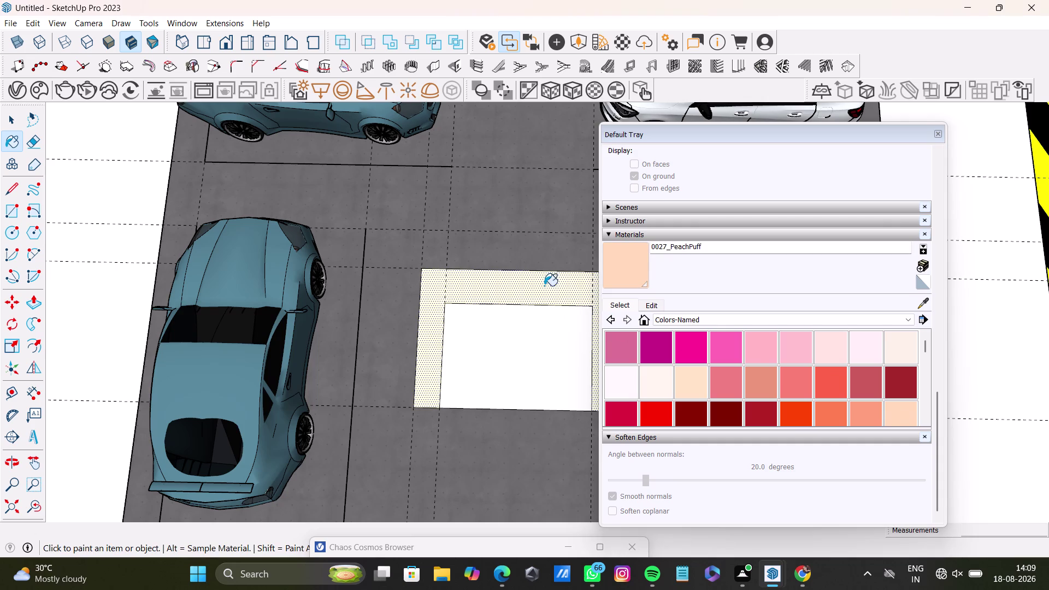
key(space)
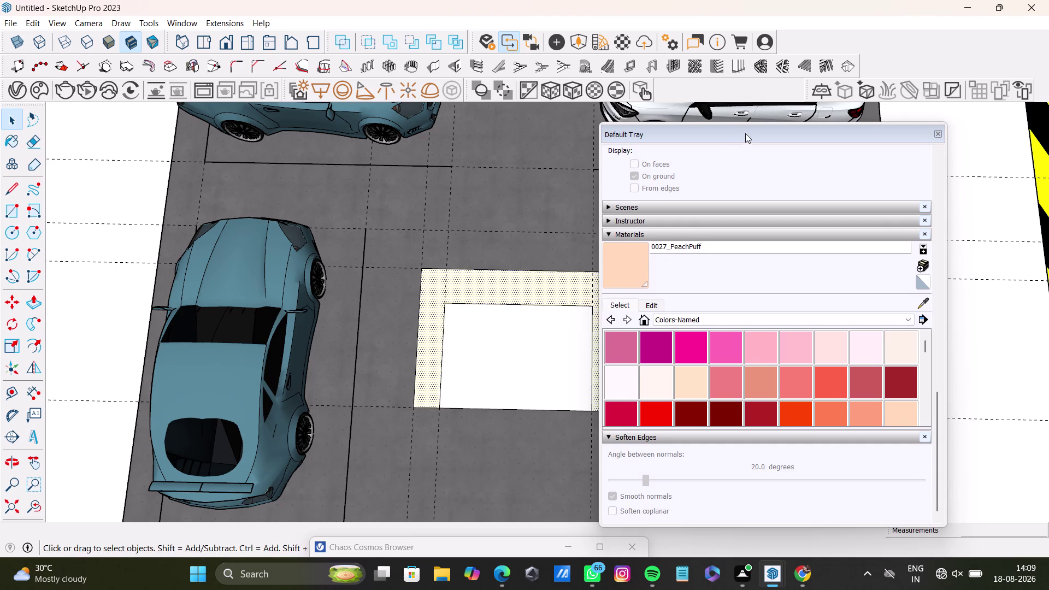
Move the Default Tray aside, zoom out over the lot, and bring the tray back.
drag(745, 134, 857, 427)
scroll(down, 3)
scroll(up, 3)
scroll(down, 3)
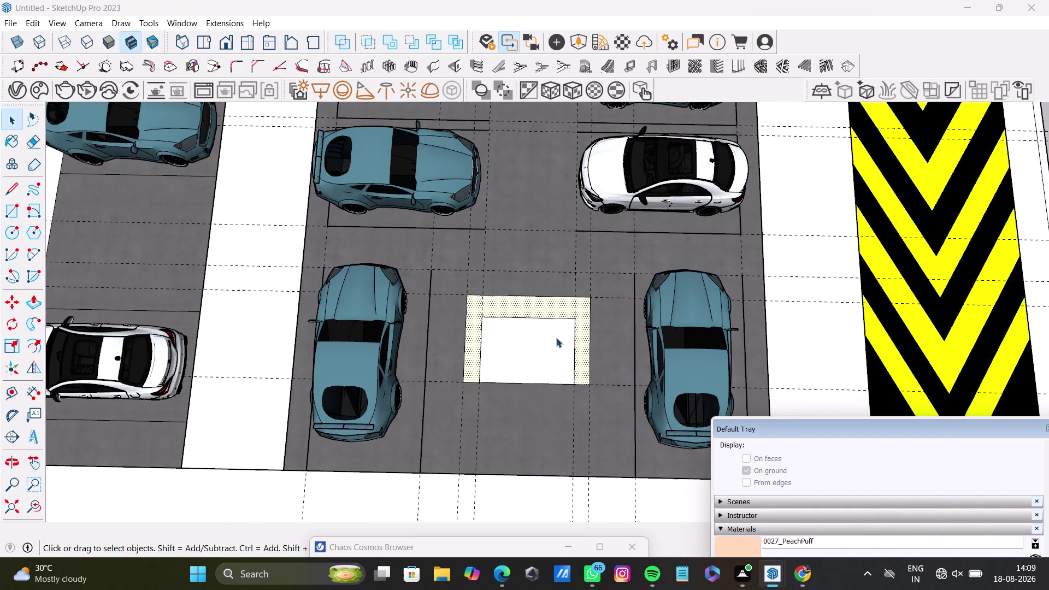
scroll(down, 3)
scroll(down, 3)
scroll(down, 3)
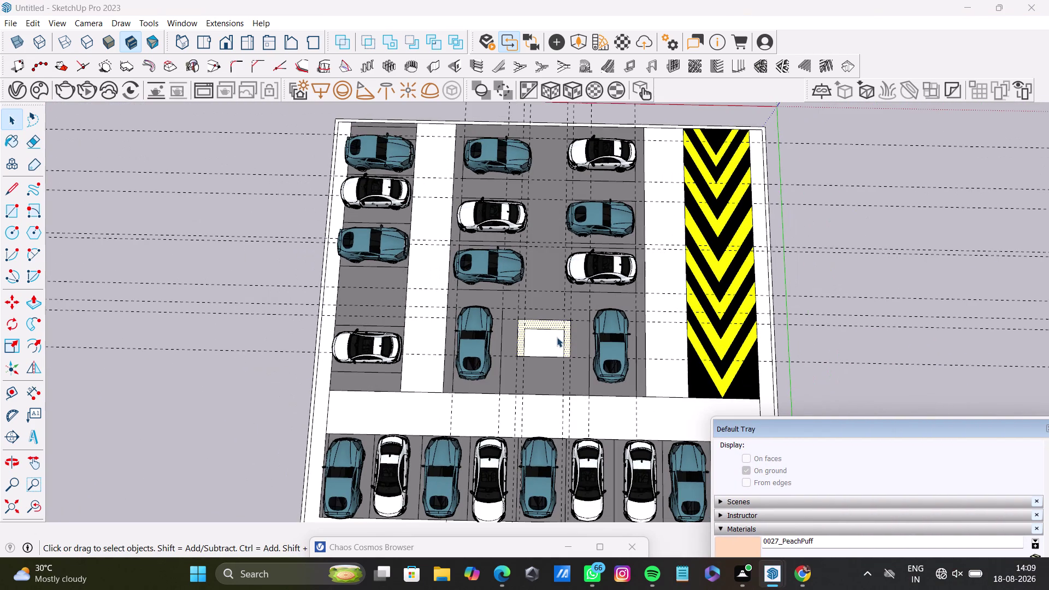
drag(820, 434, 803, 172)
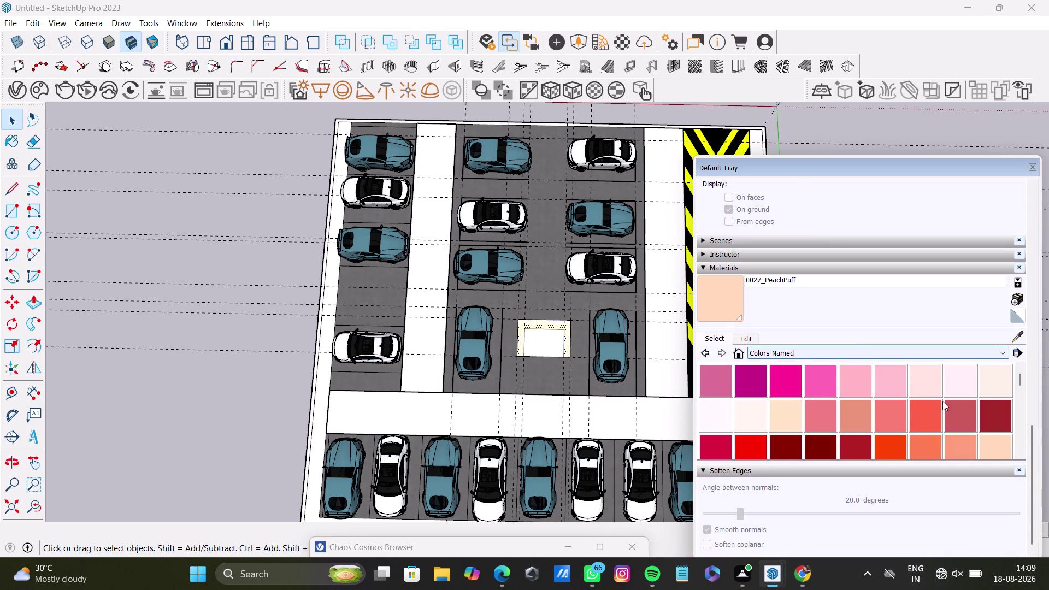
Browse the Landscaping, Fencing and Vegetation material category.
click(908, 352)
scroll(down, 3)
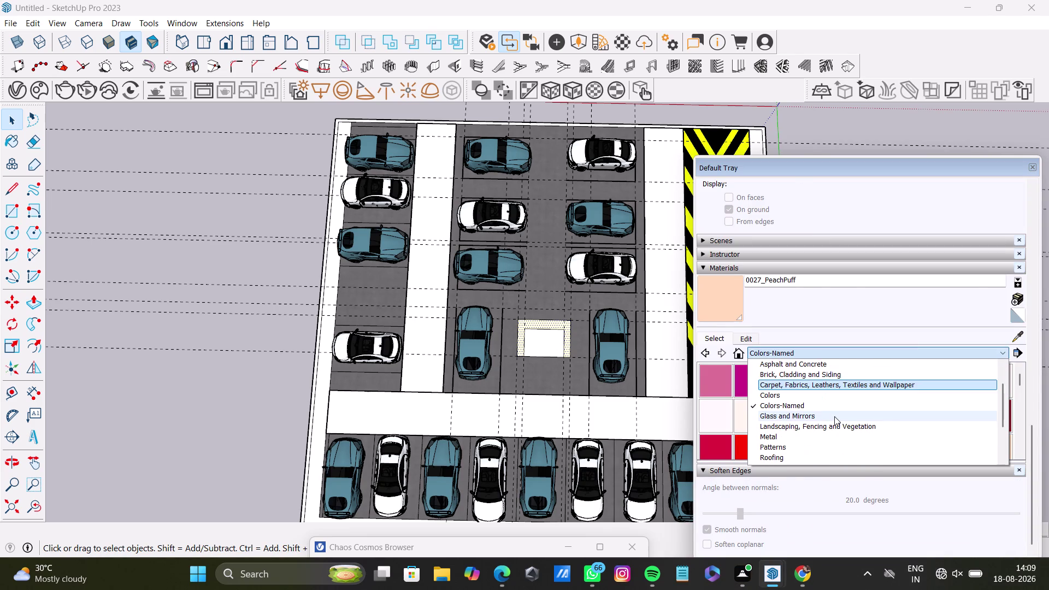
scroll(down, 3)
scroll(down, 3)
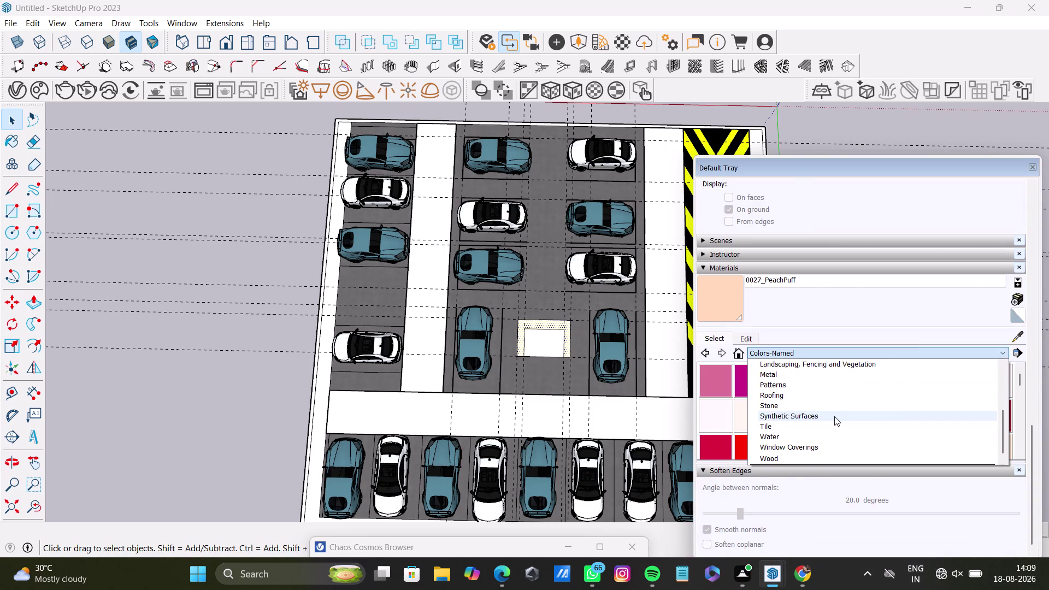
scroll(down, 3)
click(834, 363)
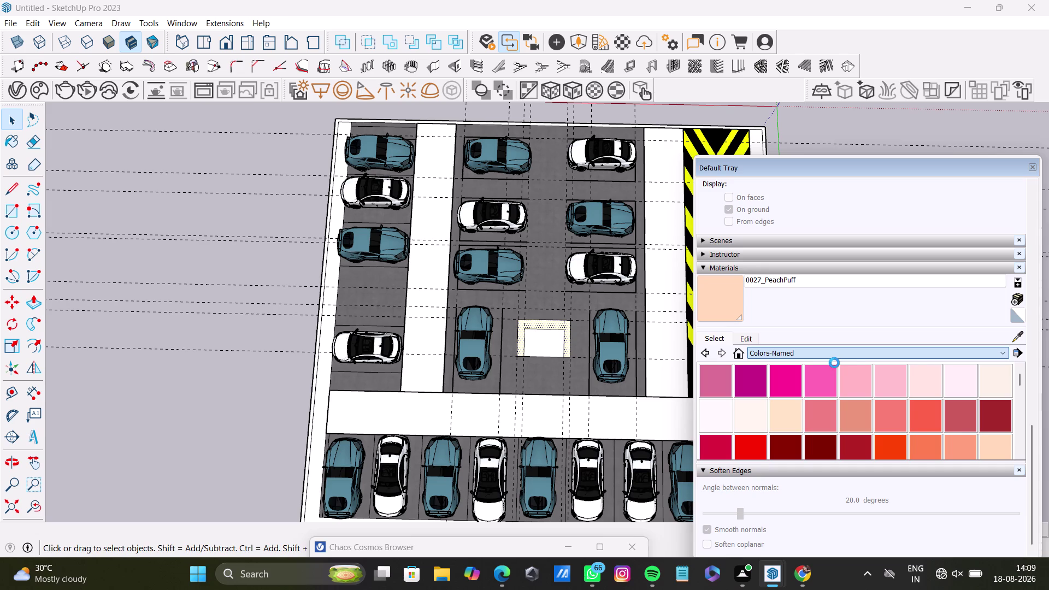
scroll(down, 3)
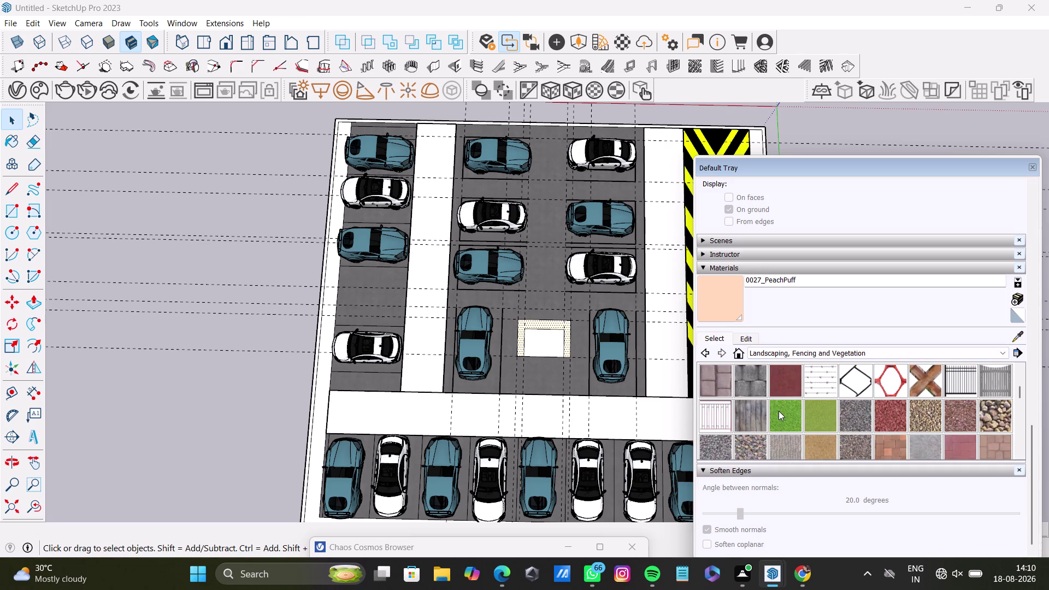
scroll(down, 3)
scroll(down, 3)
scroll(down, 3)
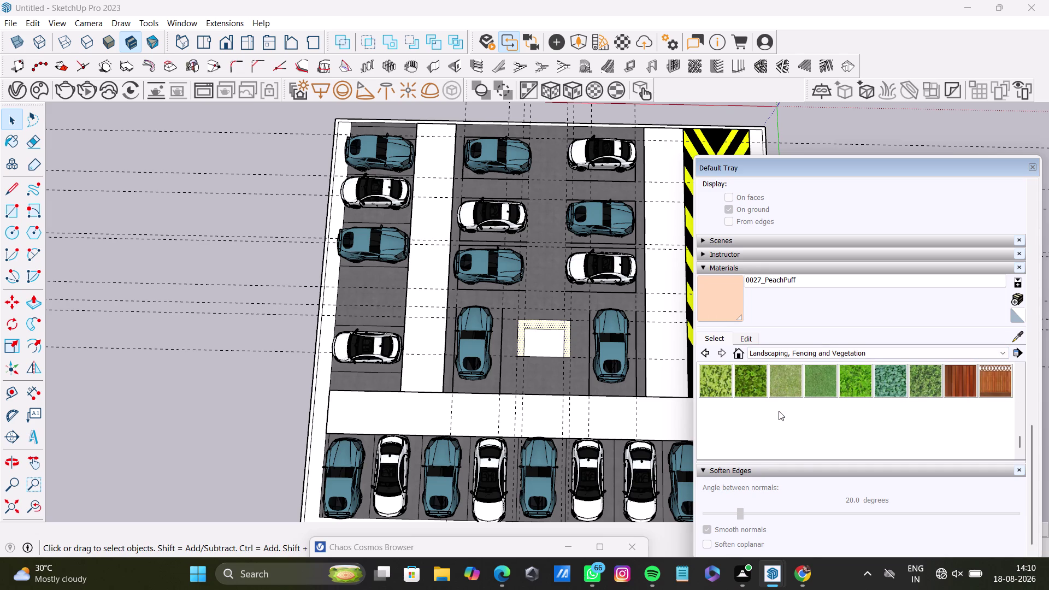
scroll(up, 3)
scroll(up, 3)
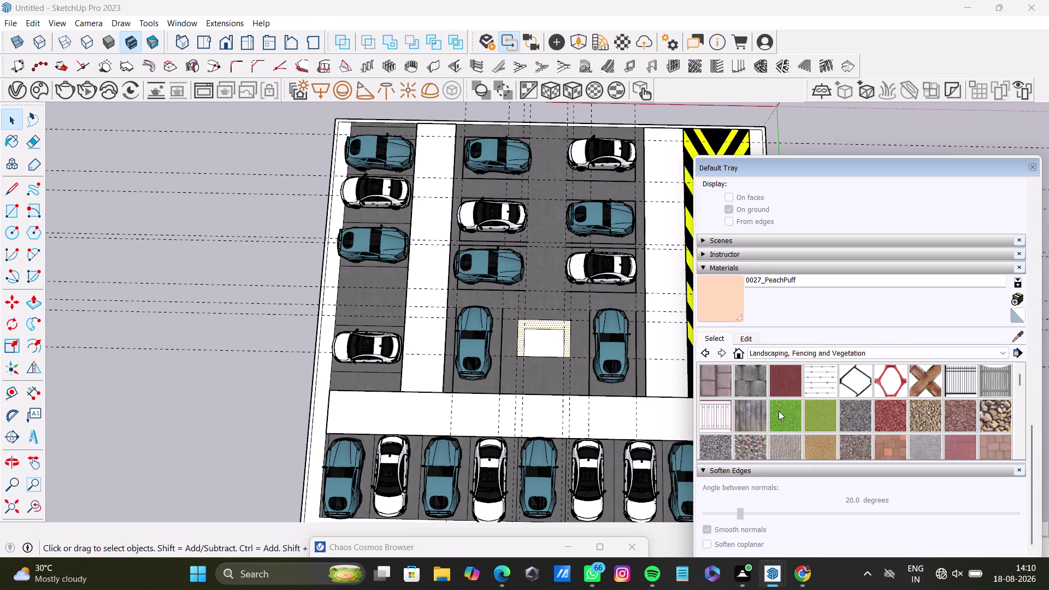